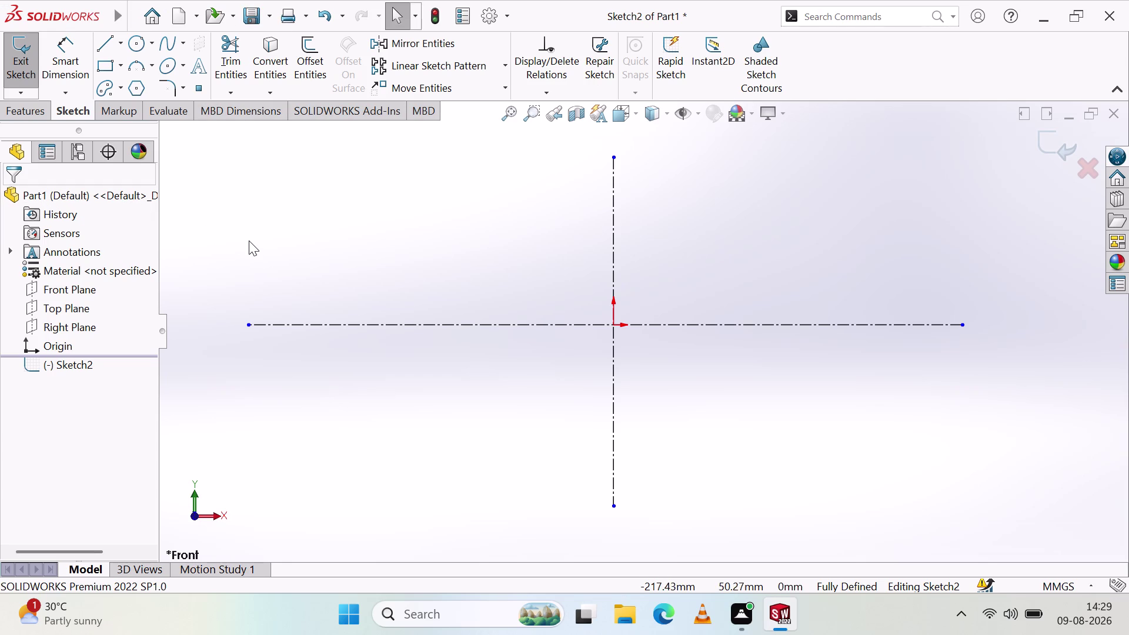
Attempt an arc on the centerline, then switch to Centerpoint Arc and cancel it.
click(137, 61)
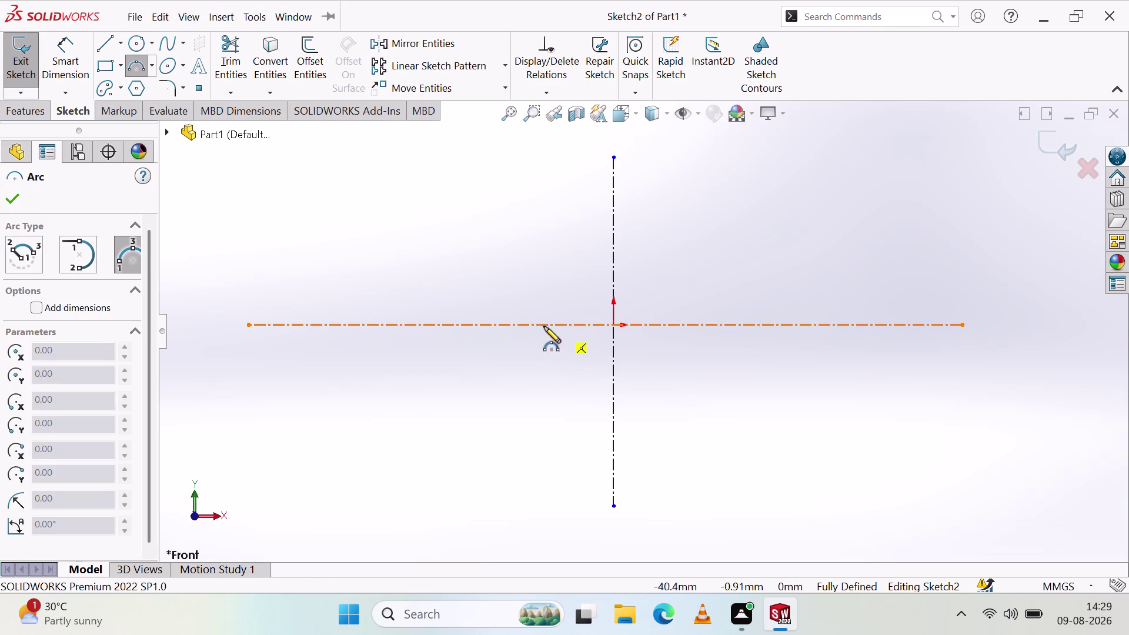
click(614, 325)
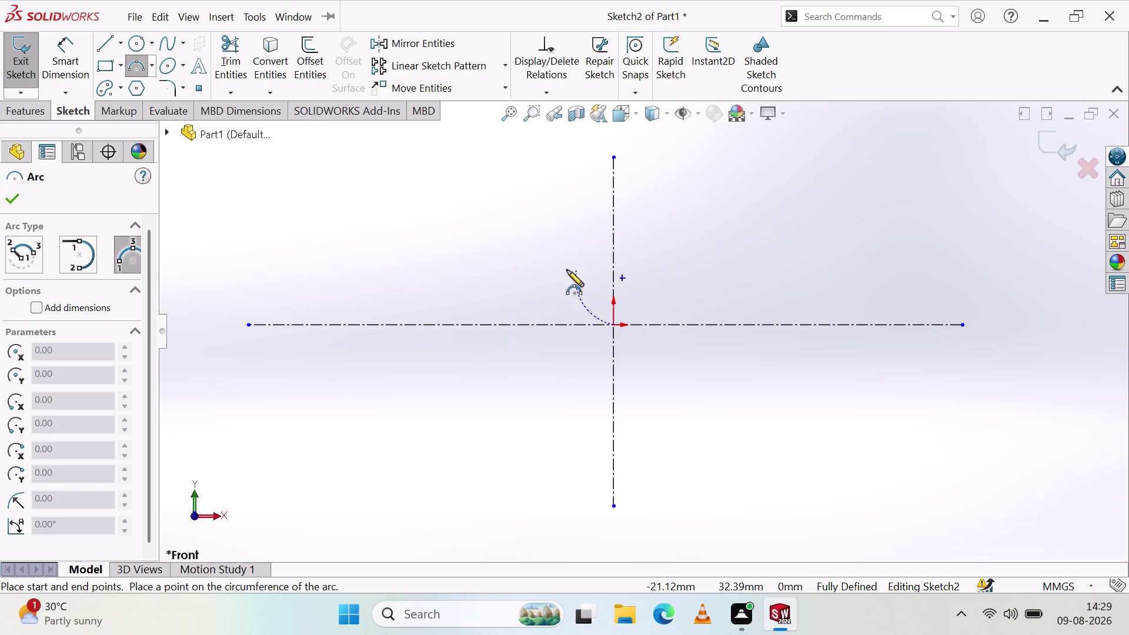
click(537, 326)
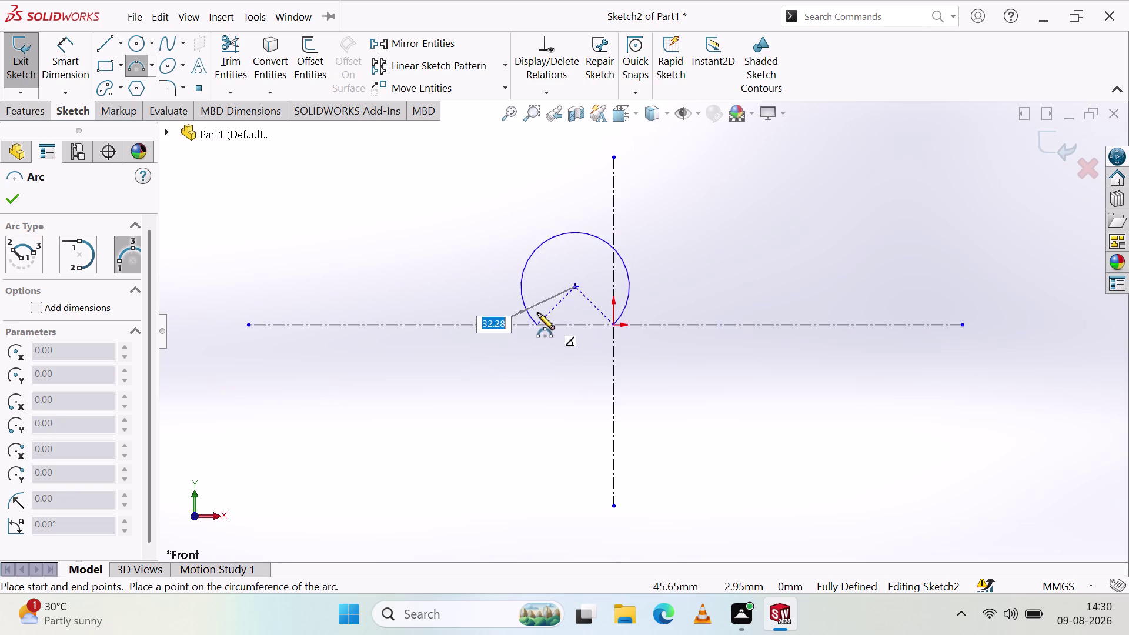
key(Escape)
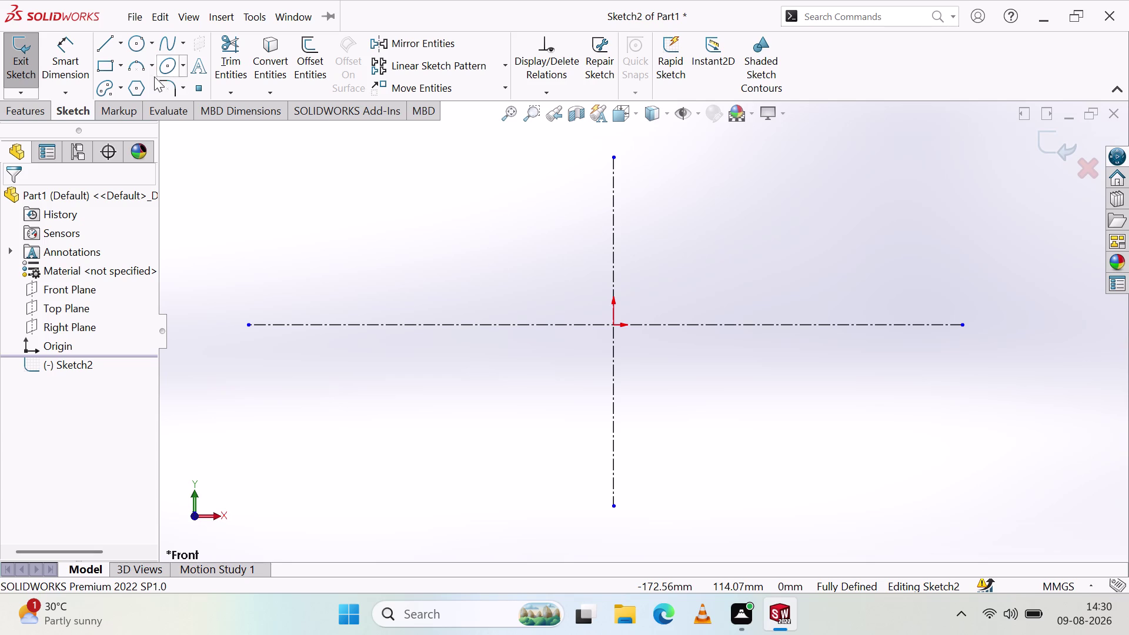
click(151, 69)
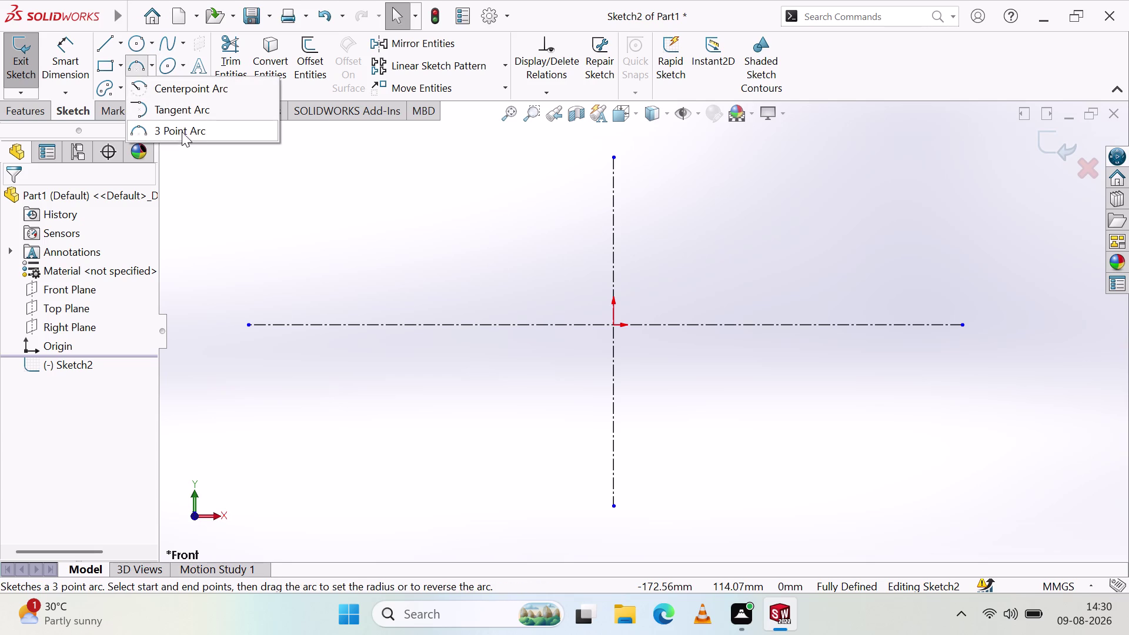
click(195, 87)
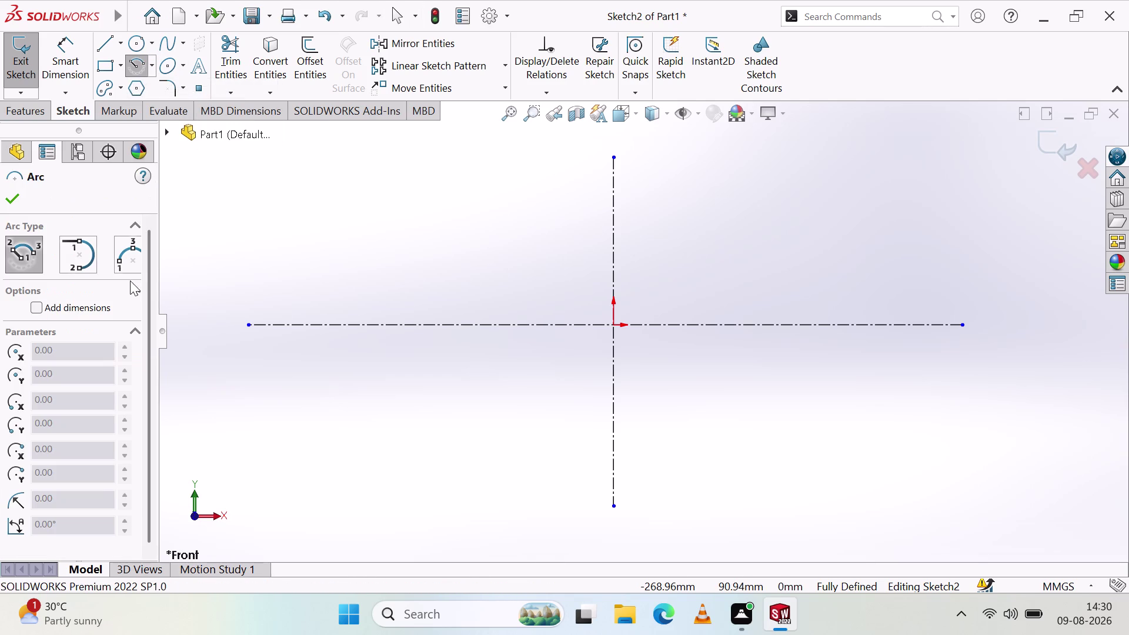
click(613, 326)
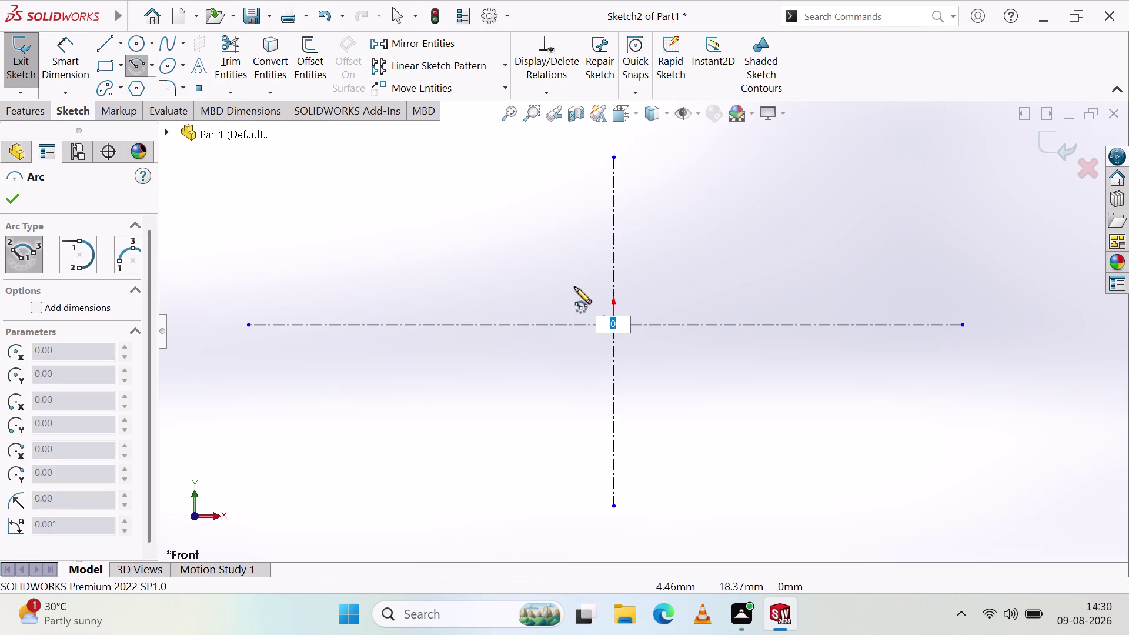
key(Escape)
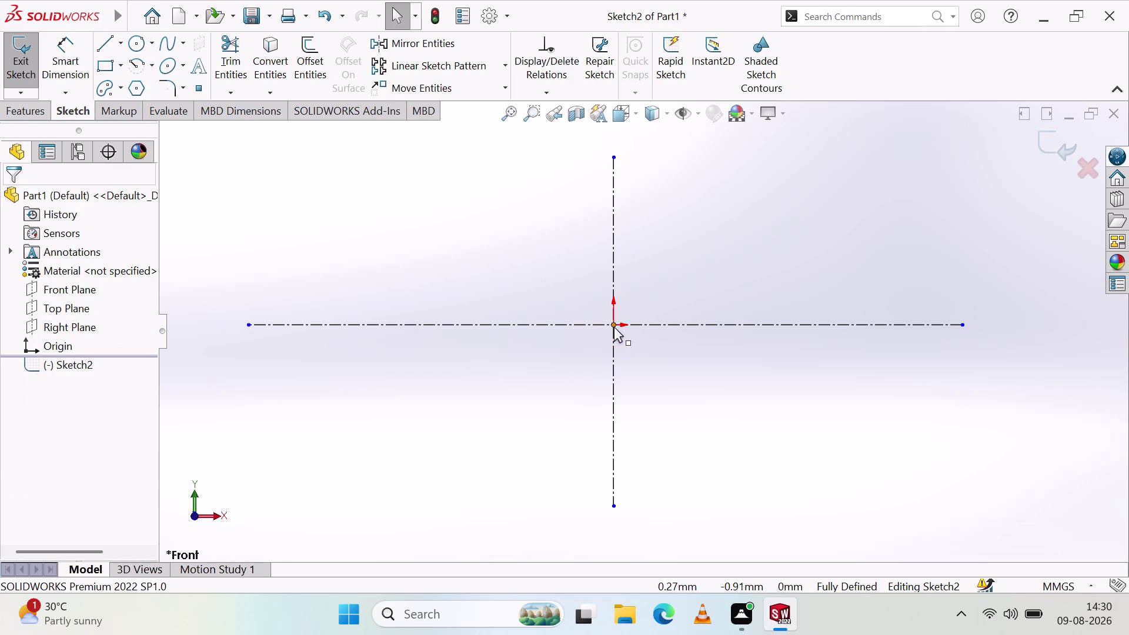
Draw a centerpoint arc from the origin, spanning left to right along the centerline.
click(136, 63)
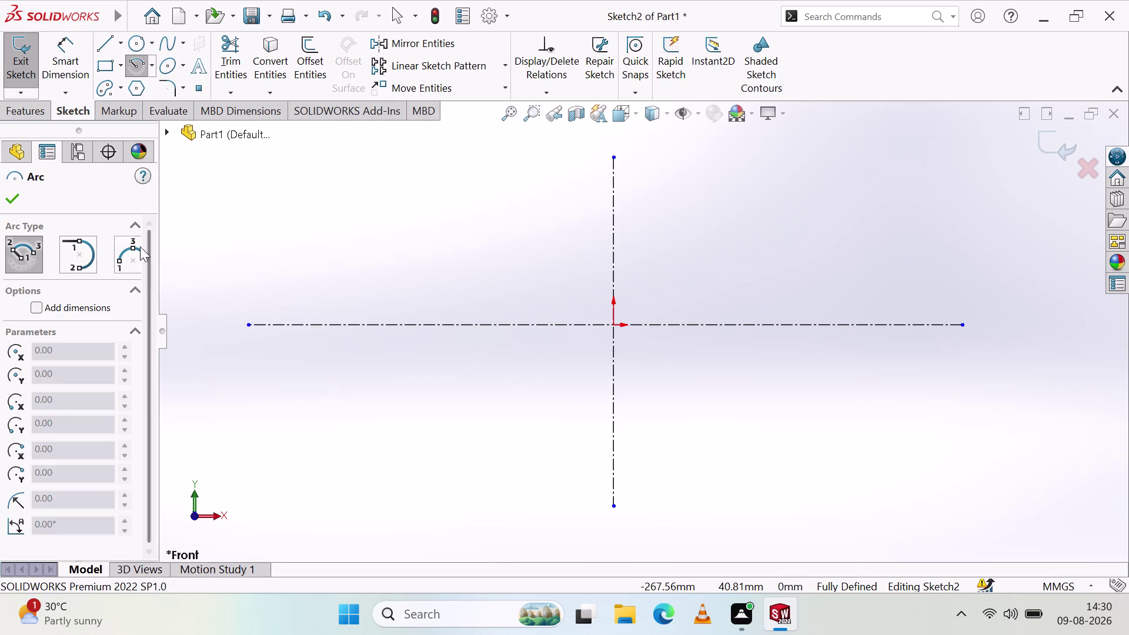
click(136, 222)
click(138, 222)
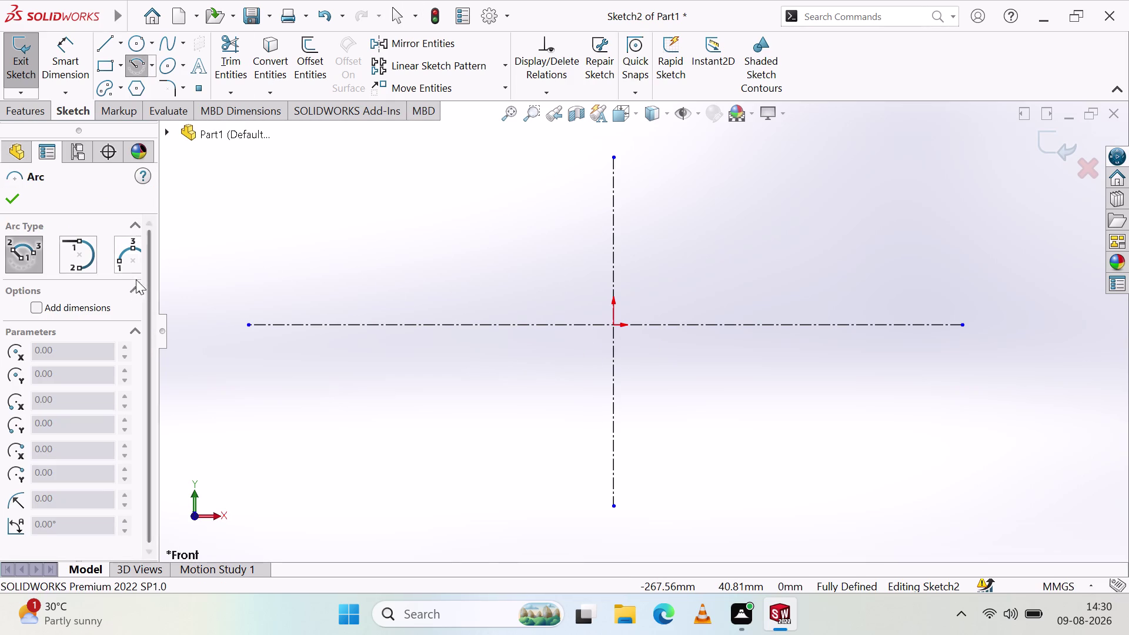
click(133, 289)
scroll(down, 3)
scroll(up, 3)
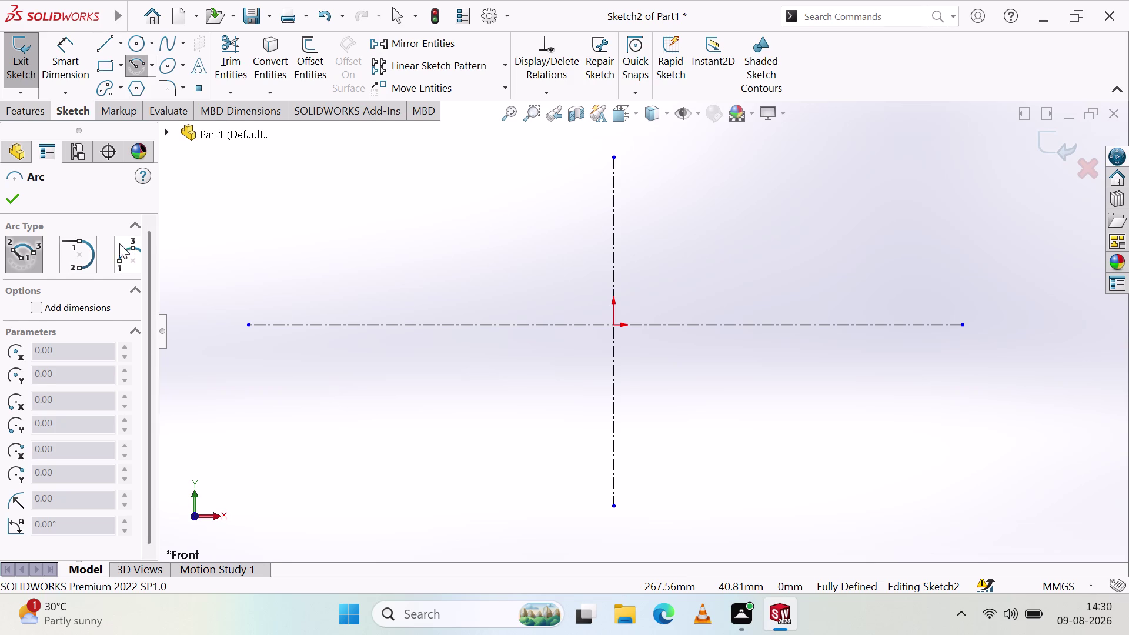
click(614, 326)
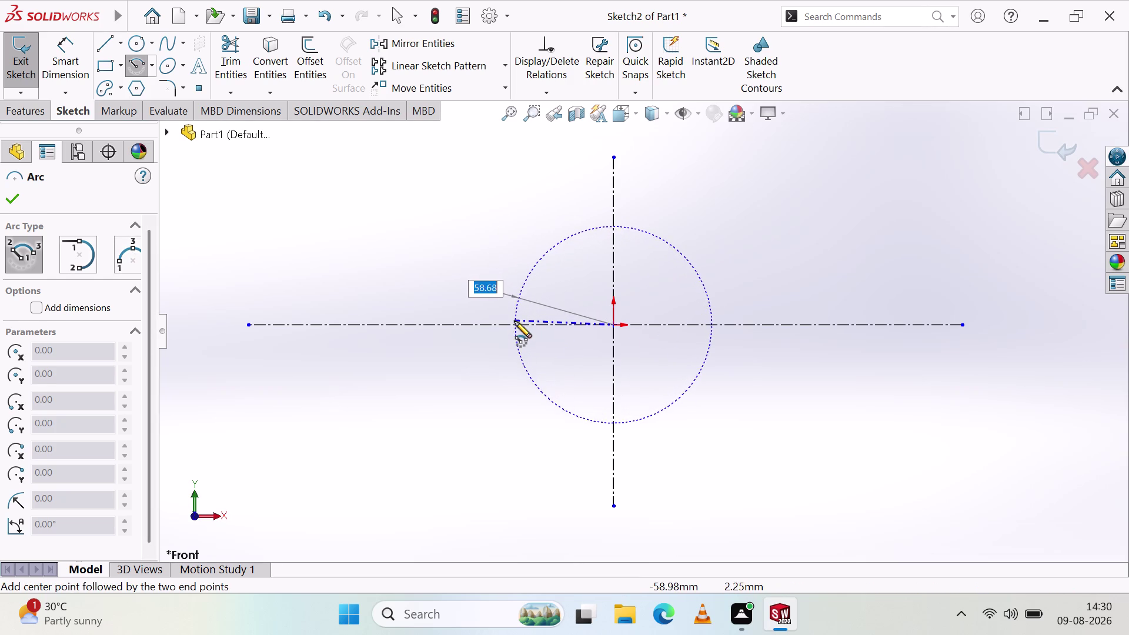
click(512, 324)
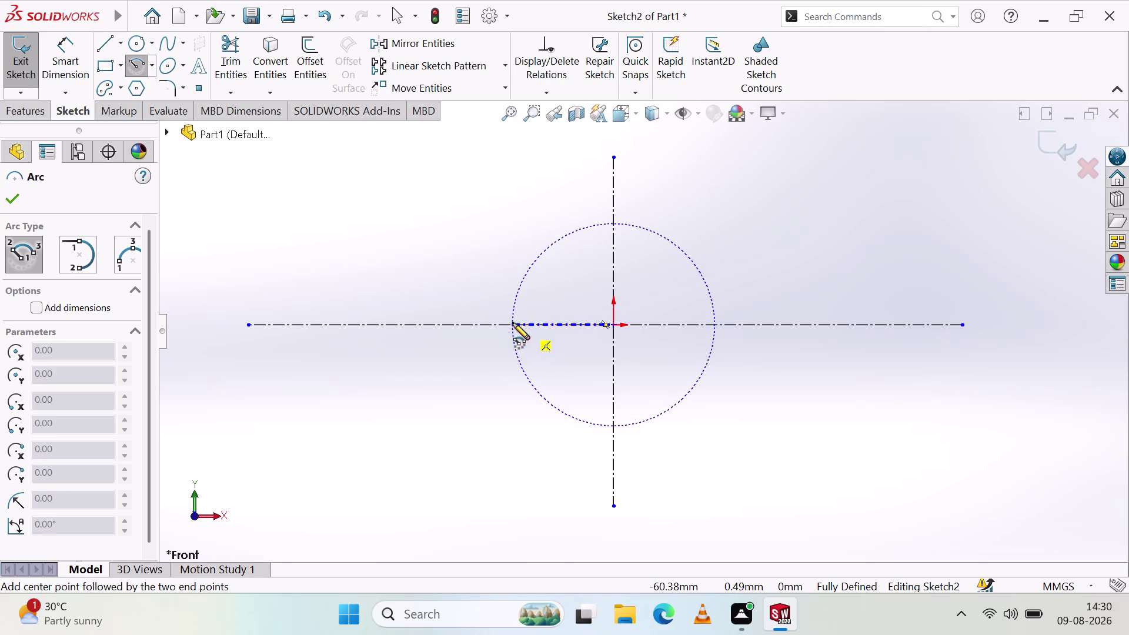
click(714, 325)
key(Escape)
key(Escape)
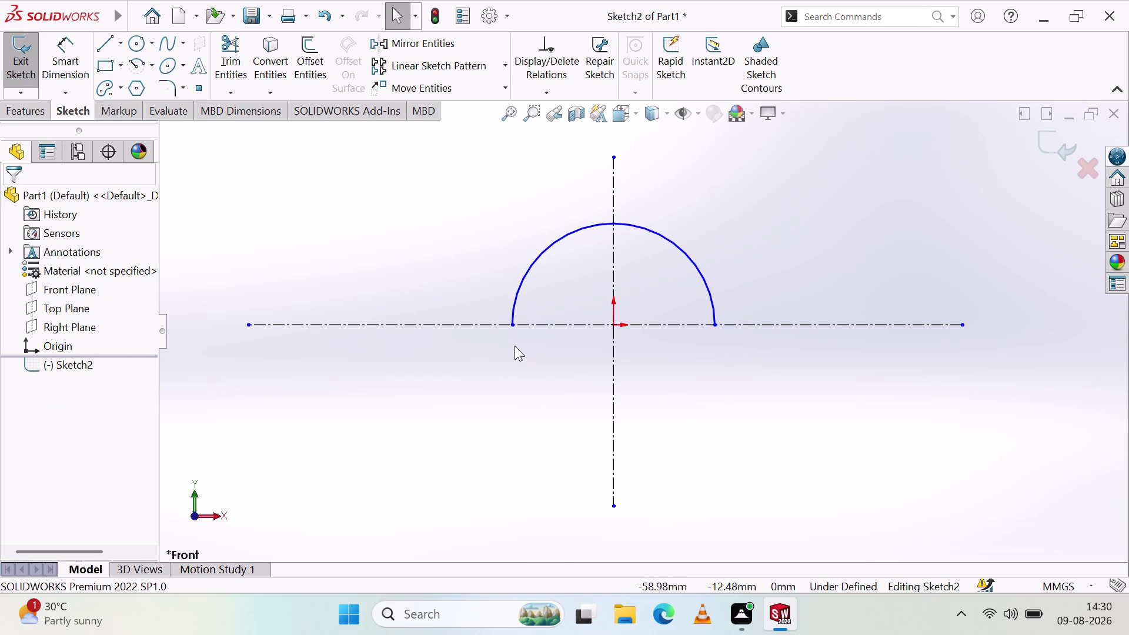
click(71, 37)
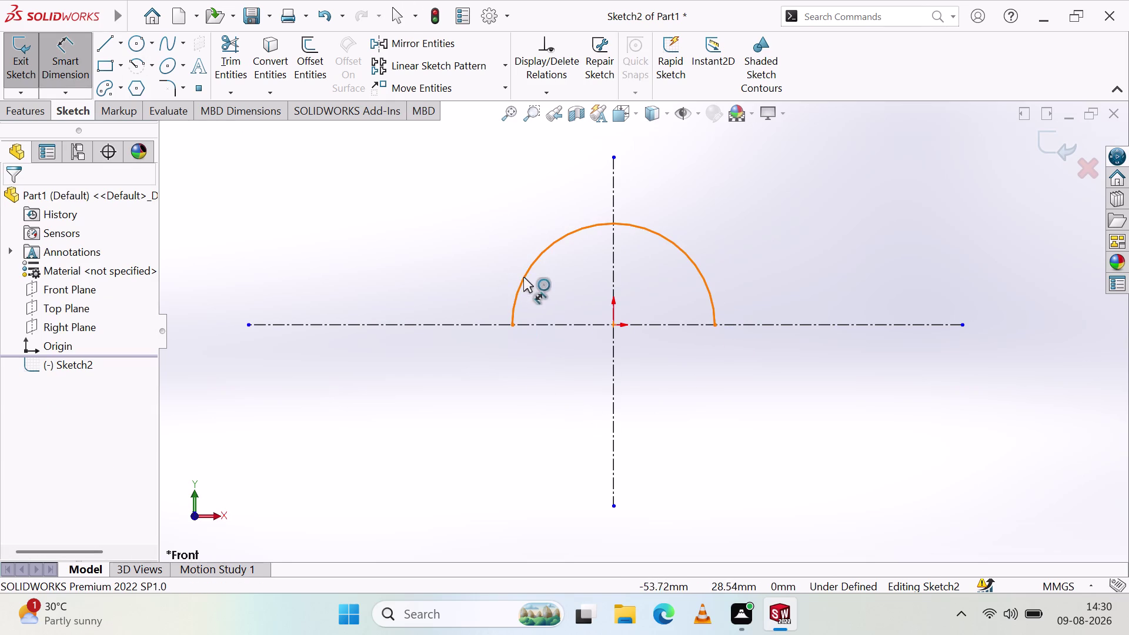
Dimension the arc radius as 40 mm and move the R40.00 label to a clearer spot.
click(523, 277)
click(459, 234)
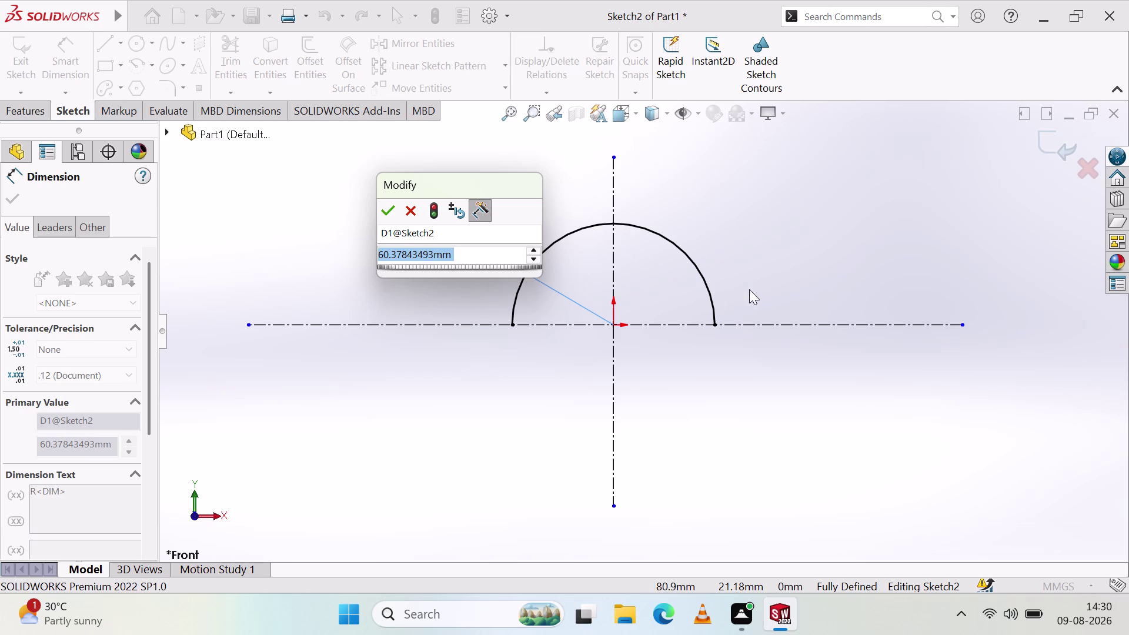
text(49)
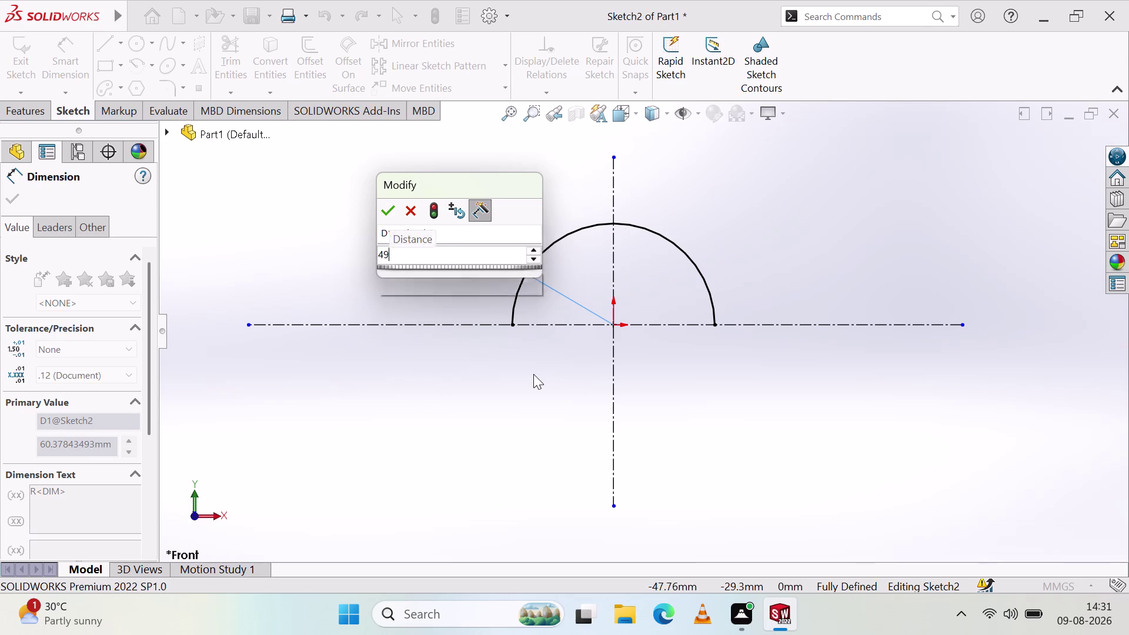
key(BackSpace)
key(0)
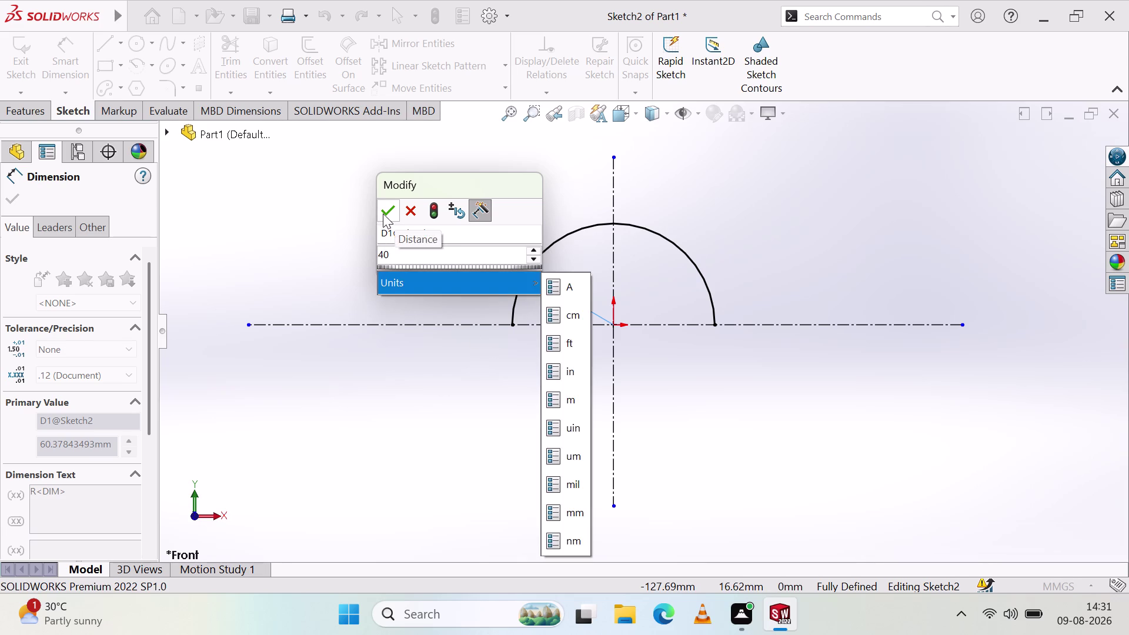
click(383, 214)
drag(430, 360, 435, 368)
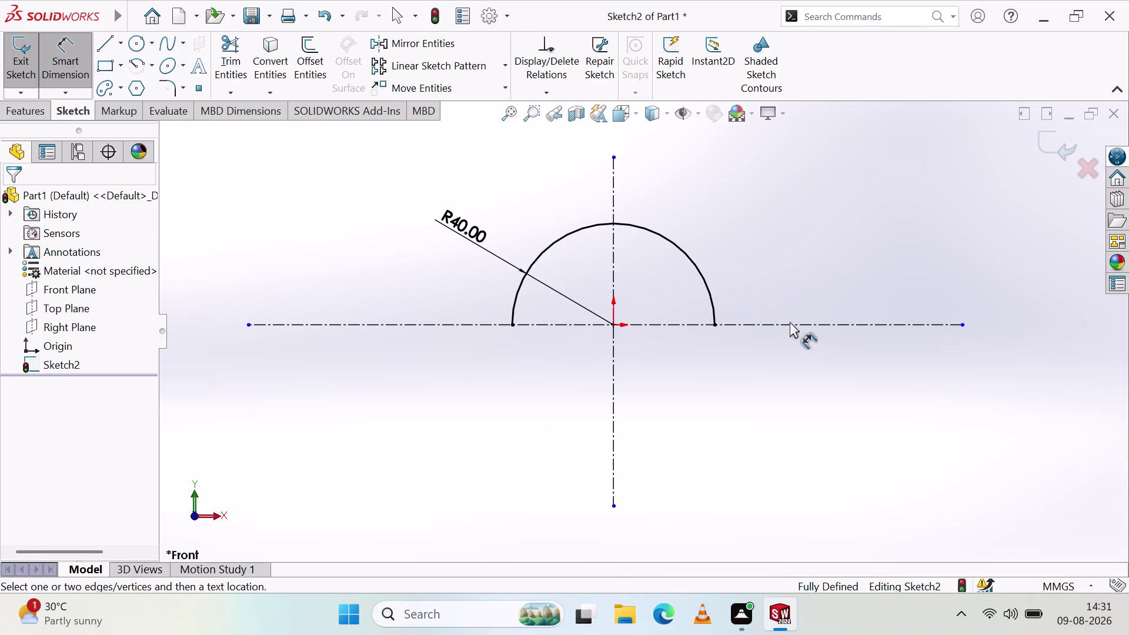
drag(460, 230, 502, 193)
key(Escape)
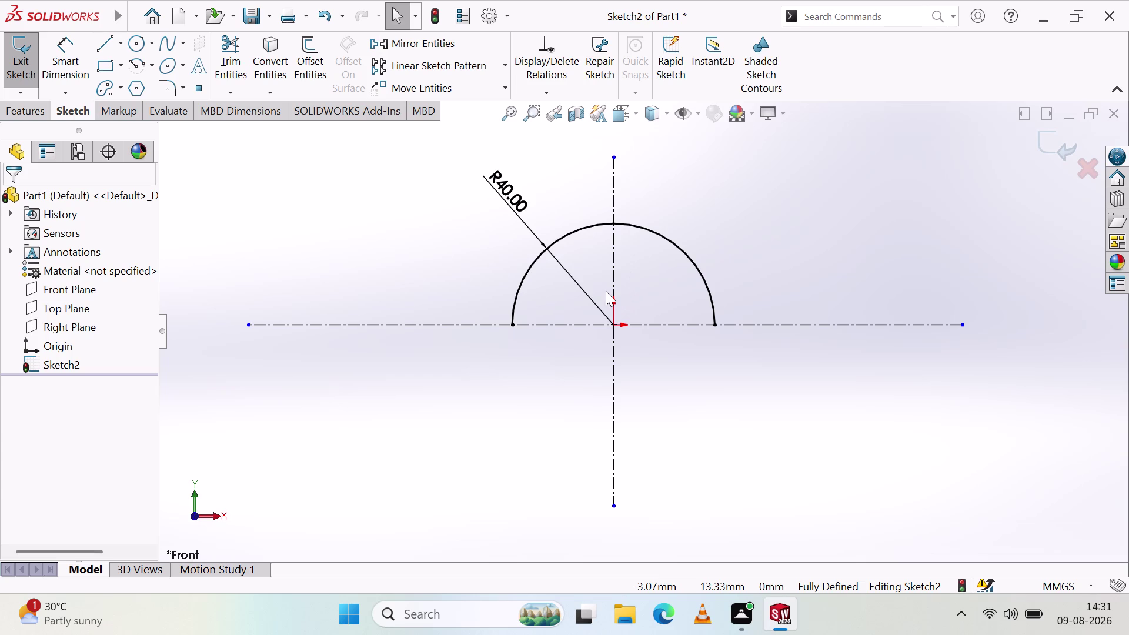
Exit Sketch2.
click(27, 69)
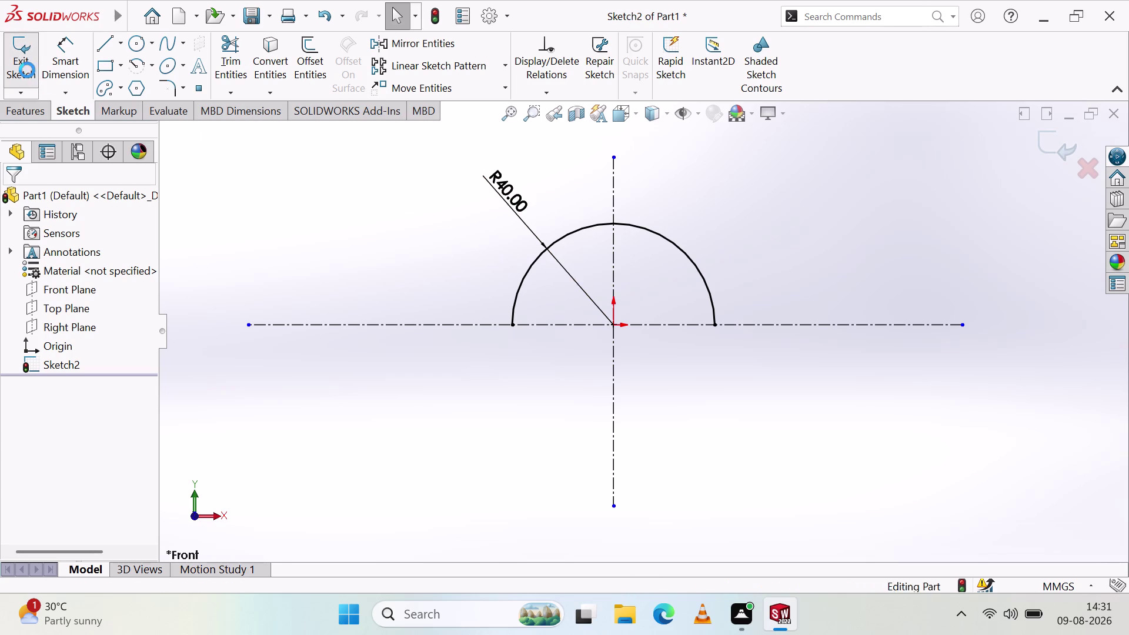
Create a thin extrusion of the semicircle and reverse its direction.
click(31, 108)
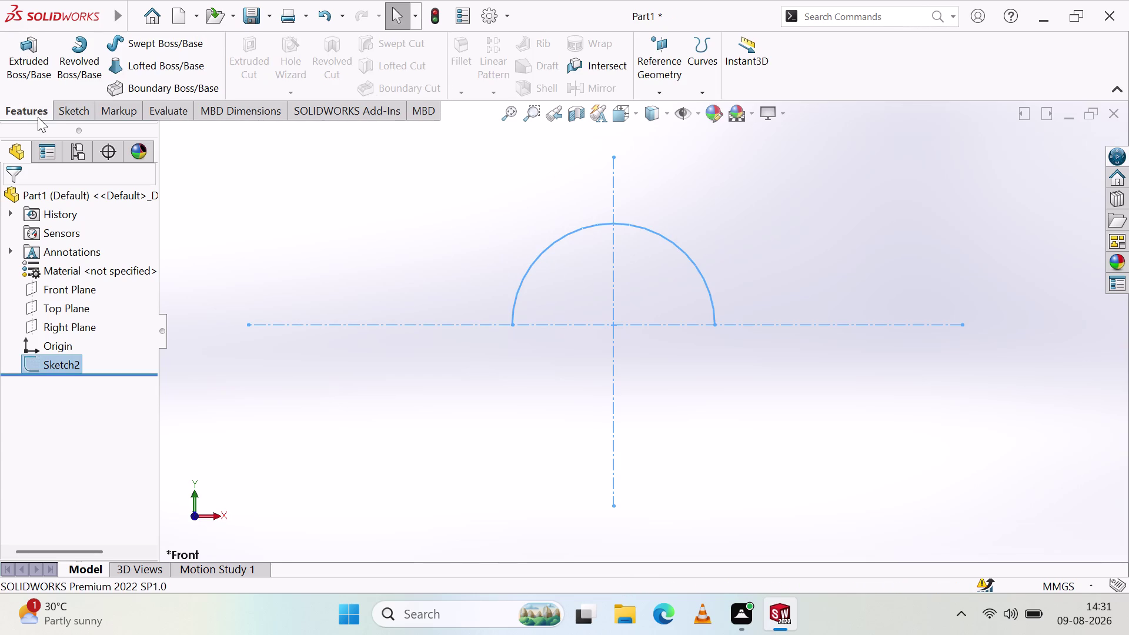
drag(12, 68, 19, 73)
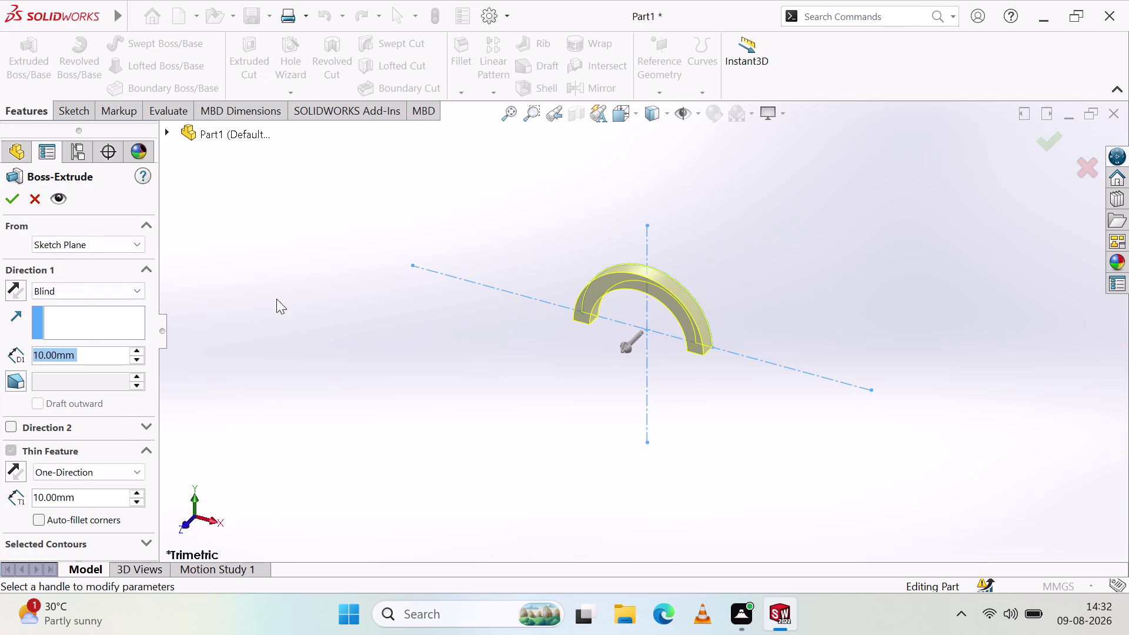
middle_drag(788, 275, 731, 320)
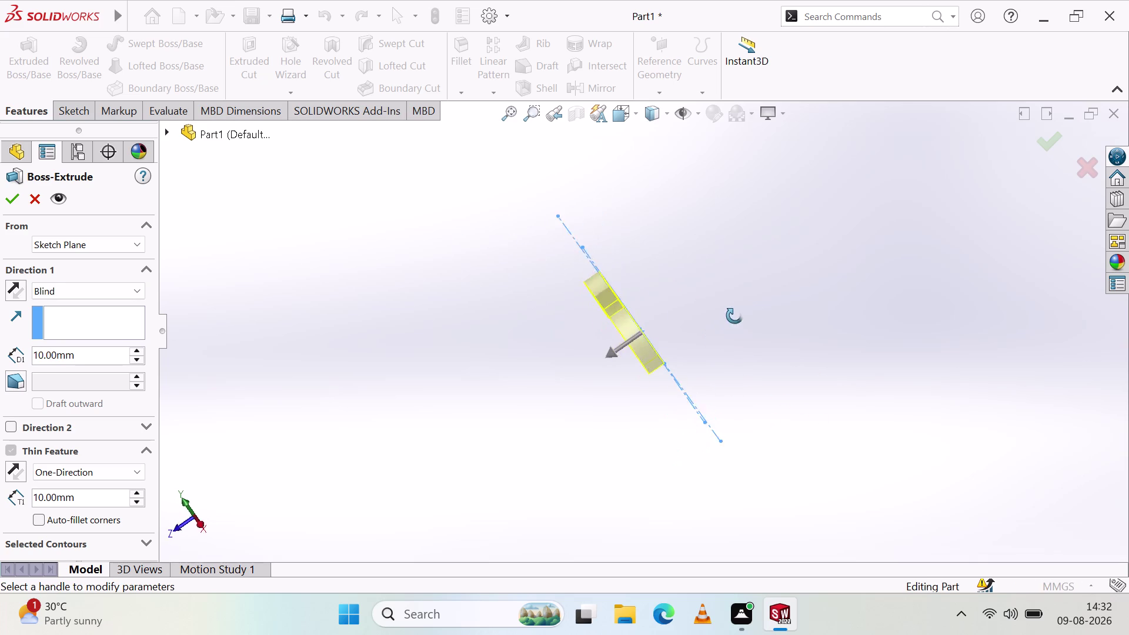
middle_drag(730, 320, 800, 262)
middle_click(800, 262)
click(18, 289)
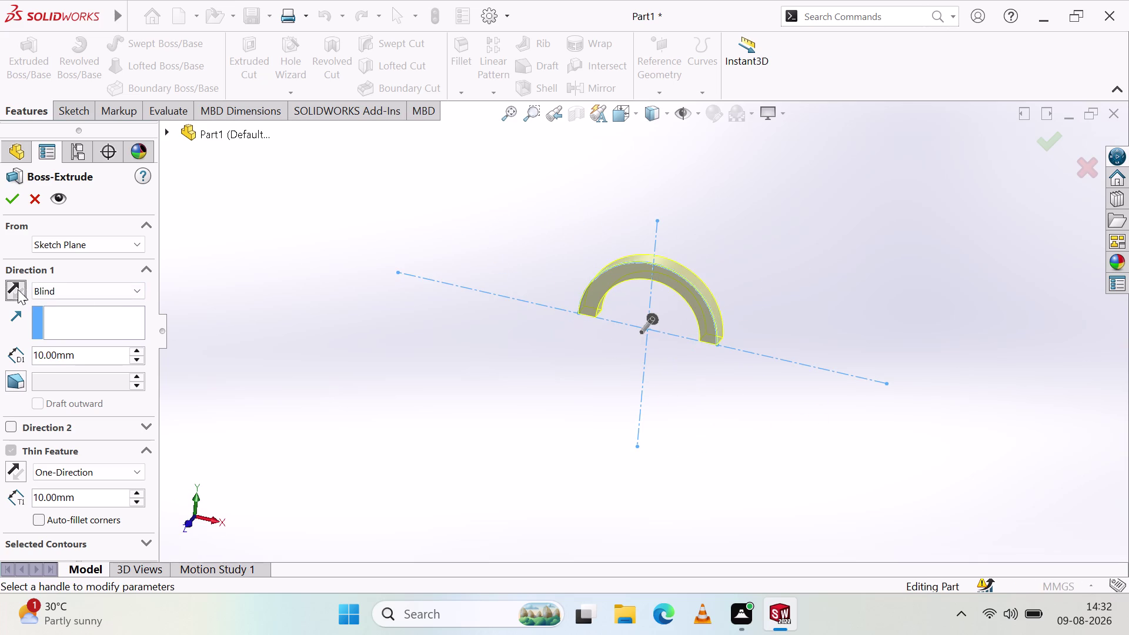
middle_drag(733, 236, 632, 319)
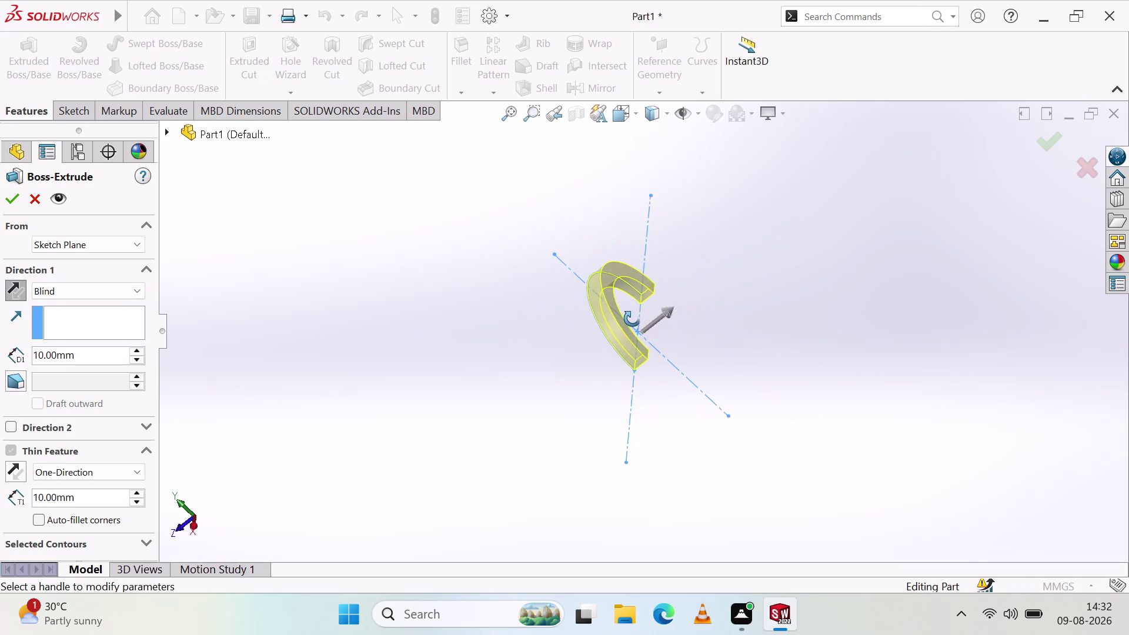
middle_drag(631, 318, 762, 228)
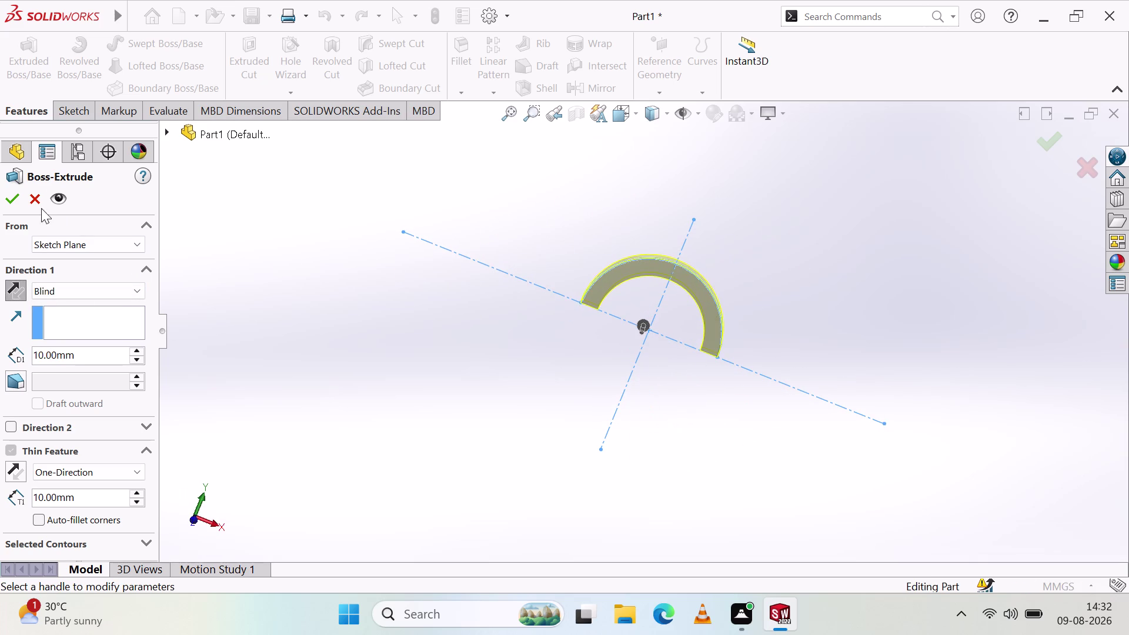
click(12, 197)
click(315, 327)
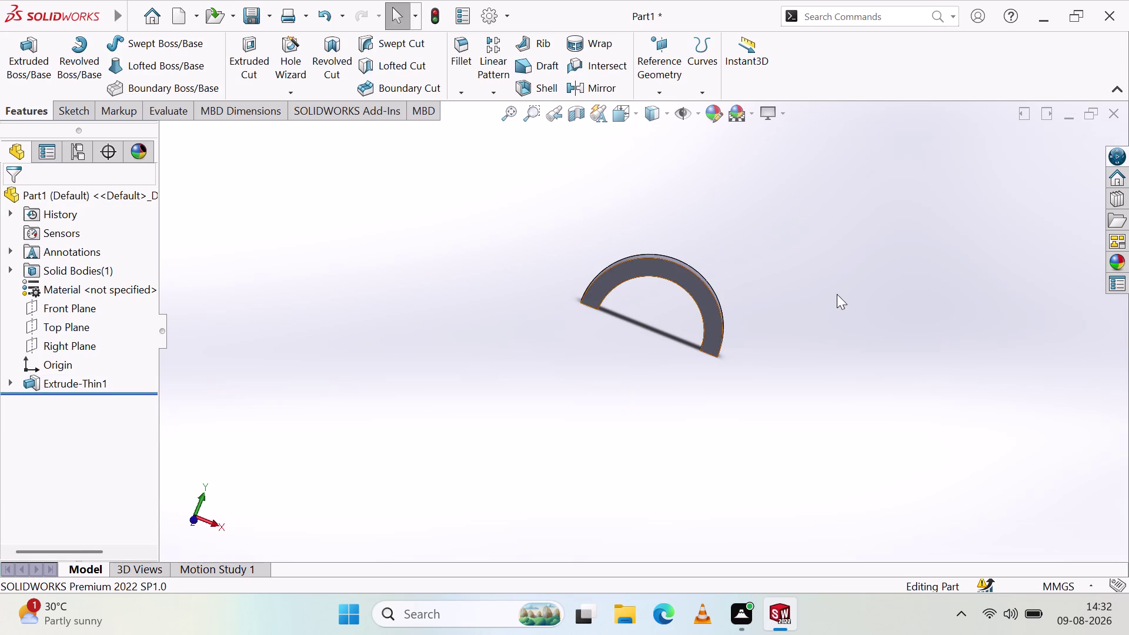
Orbit to inspect the extruded arch, select the body, and undo the extrusion.
middle_drag(843, 291, 736, 231)
middle_drag(739, 229, 815, 162)
scroll(up, 3)
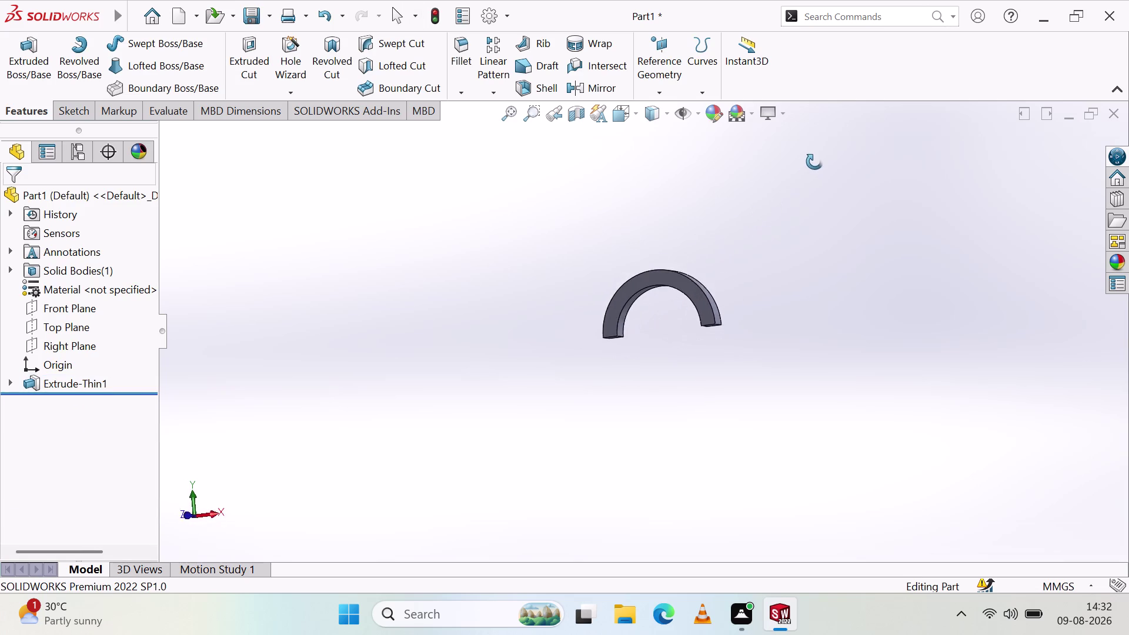
middle_drag(814, 162, 885, 237)
middle_click(886, 237)
scroll(up, 3)
scroll(down, 3)
scroll(down, 3)
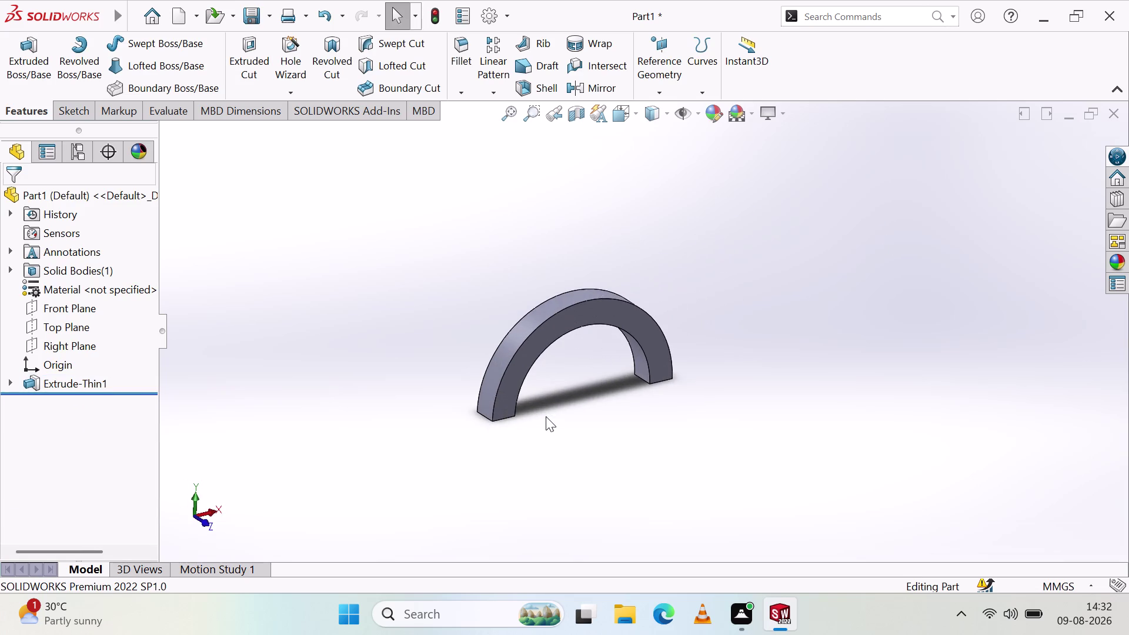
middle_drag(512, 335, 515, 327)
middle_drag(516, 322, 518, 316)
middle_drag(520, 312, 483, 270)
middle_drag(533, 328, 527, 321)
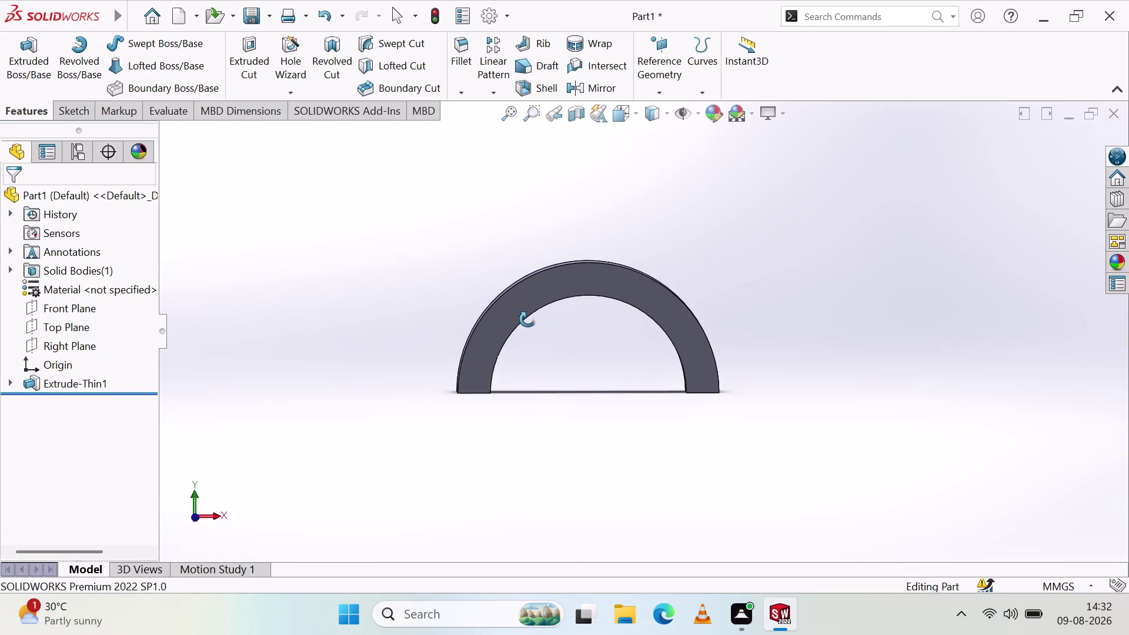
middle_drag(527, 321, 529, 303)
middle_click(529, 303)
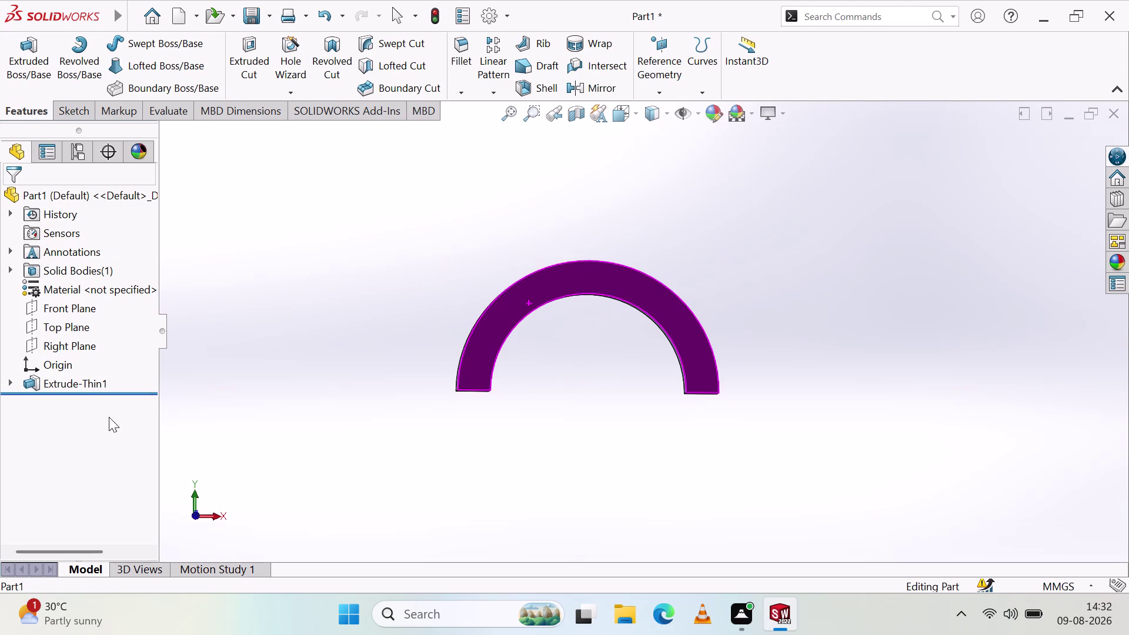
key(ctrl+z)
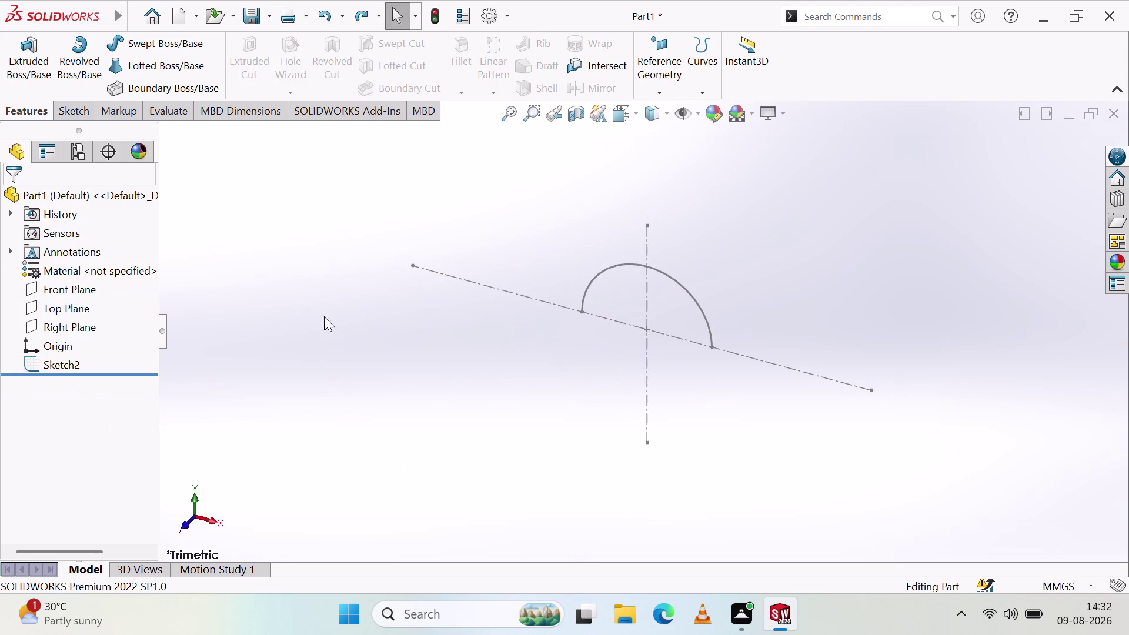
Undo back into editing Sketch2 and zoom the view around the semicircle.
key(ctrl+z)
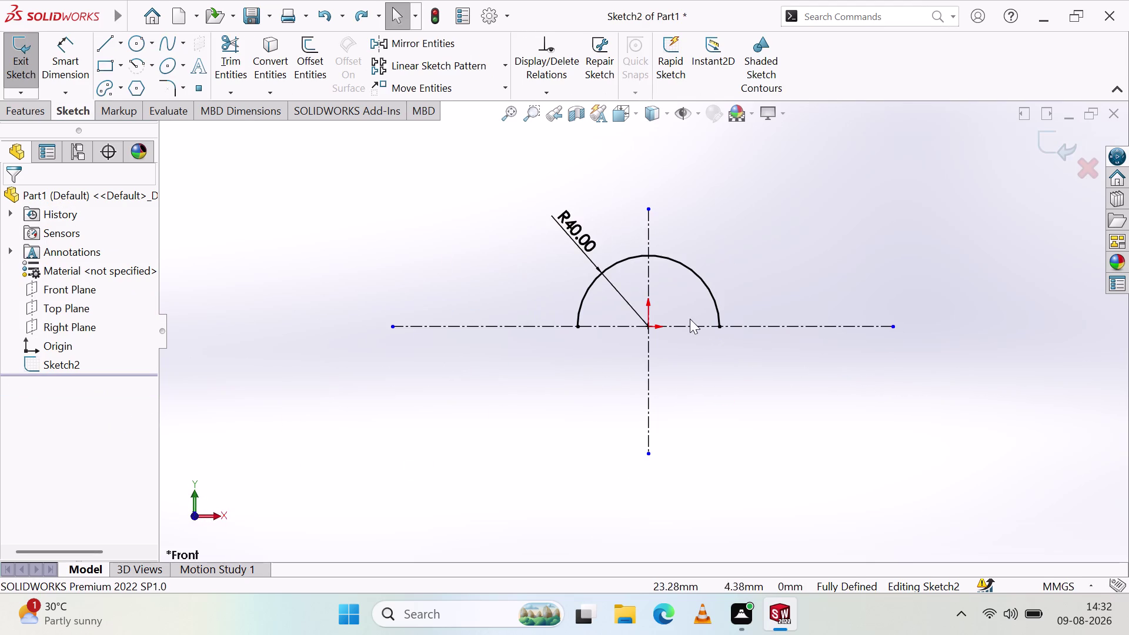
scroll(down, 3)
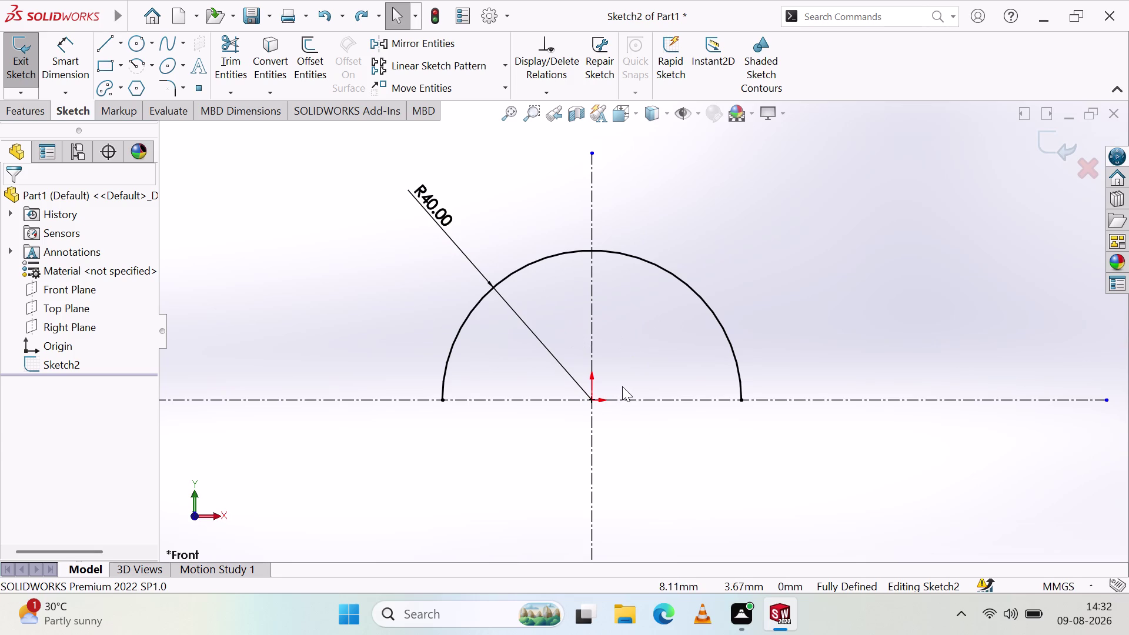
scroll(up, 3)
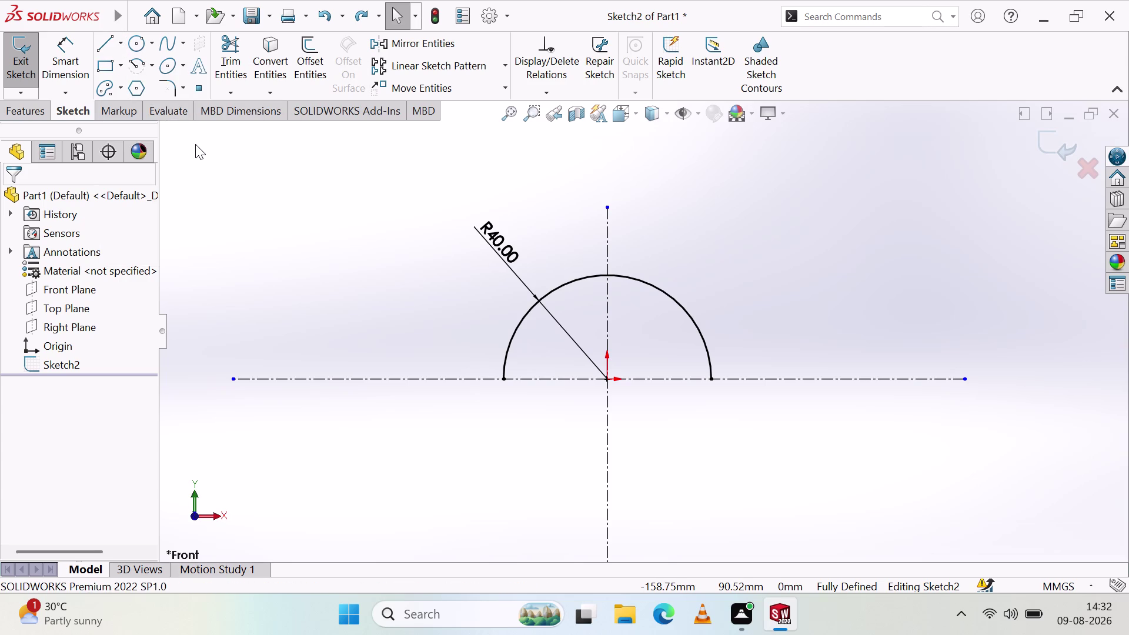
click(106, 45)
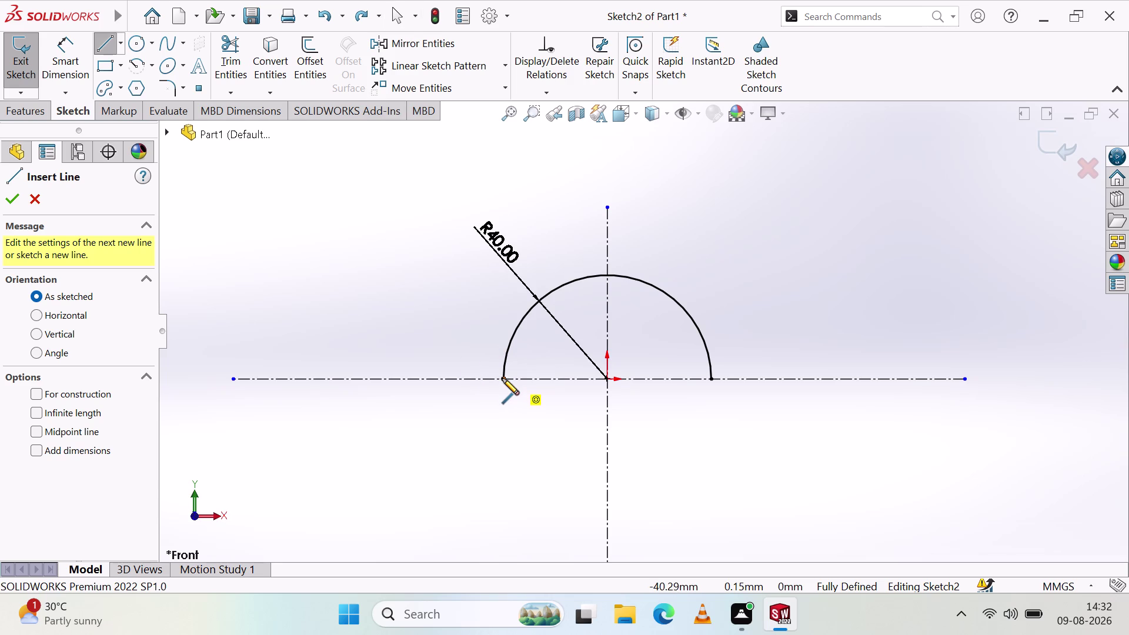
Draw base lines outward from the left and right arc endpoints along the centerline.
click(502, 378)
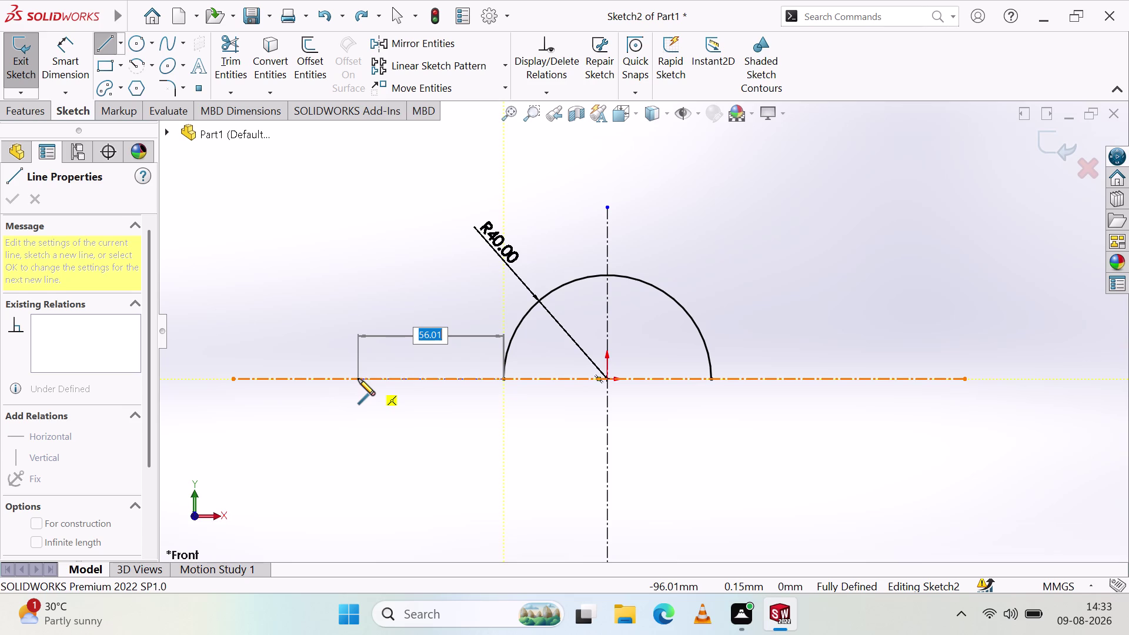
click(369, 376)
key(Escape)
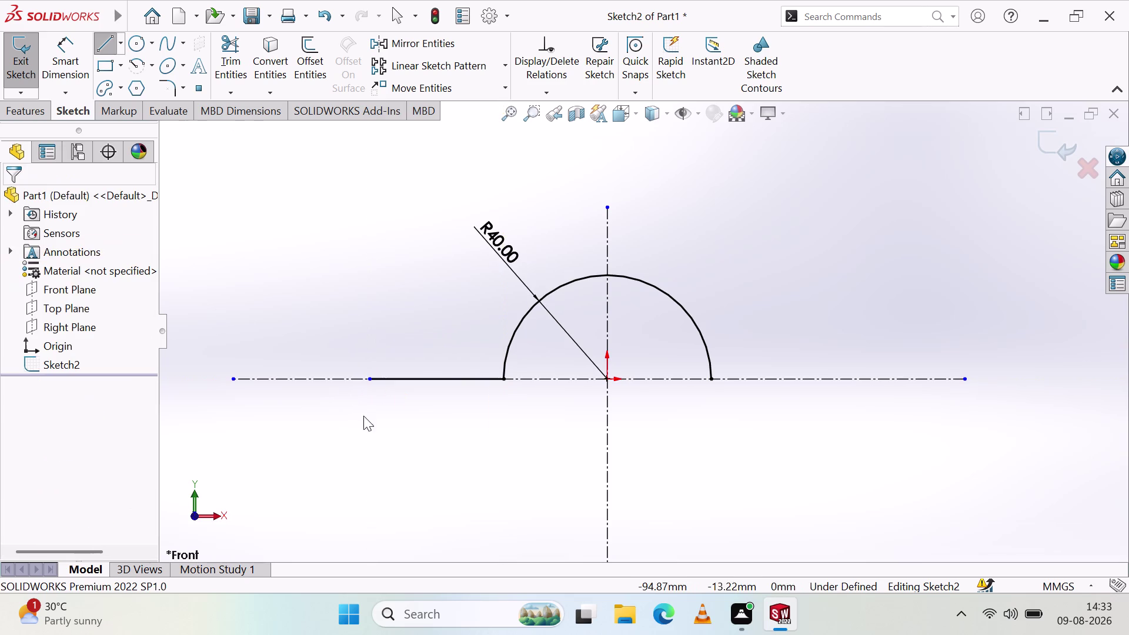
click(101, 46)
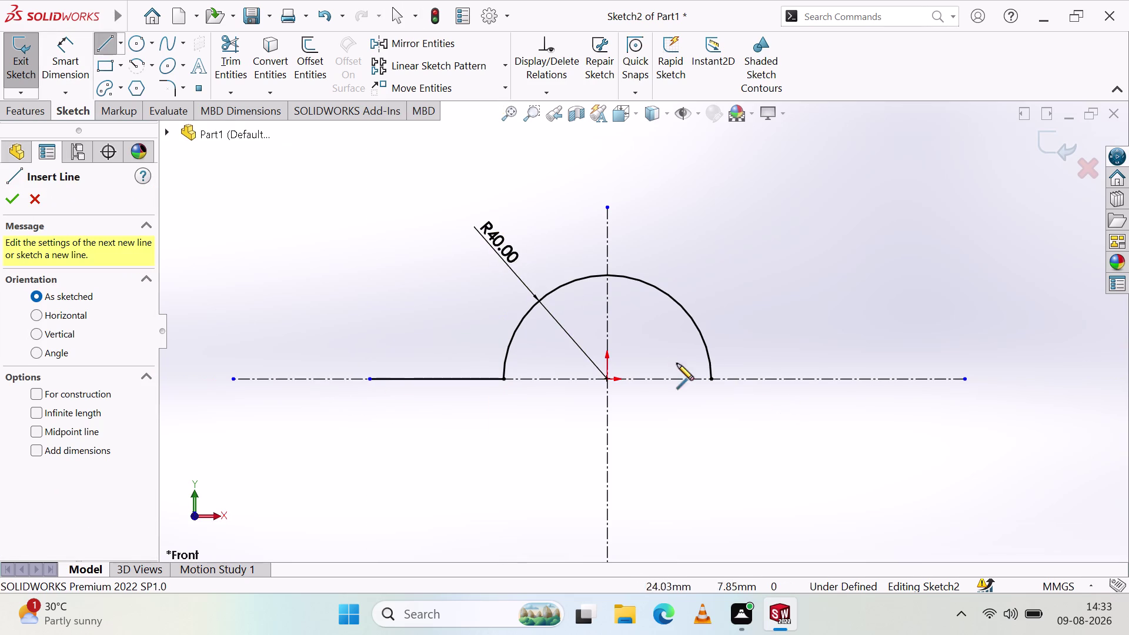
click(712, 381)
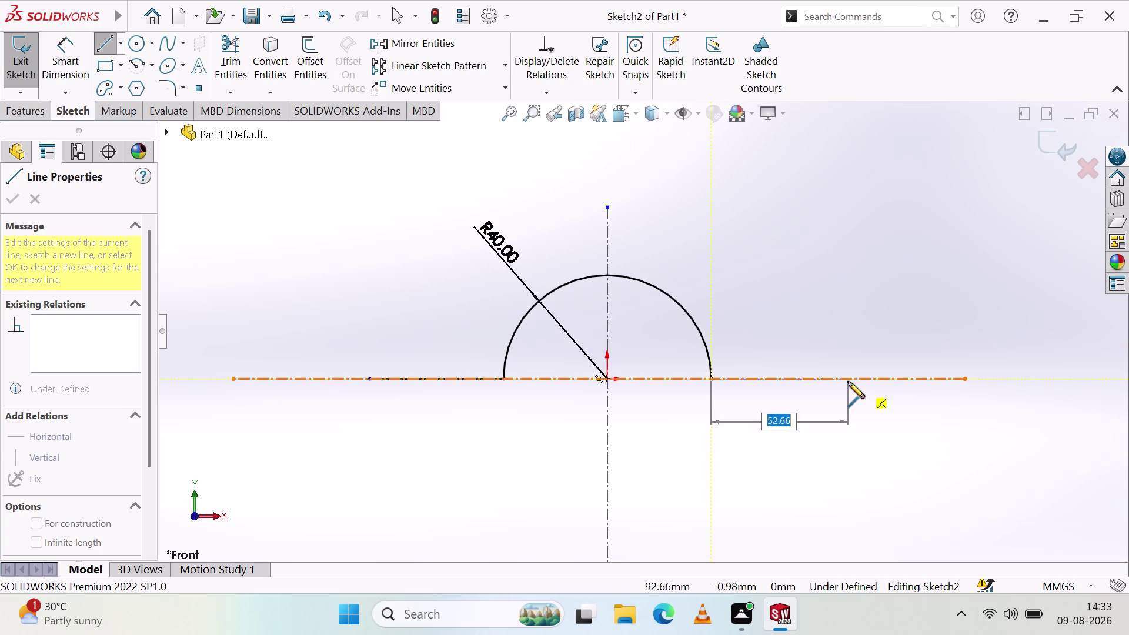
click(848, 380)
key(Escape)
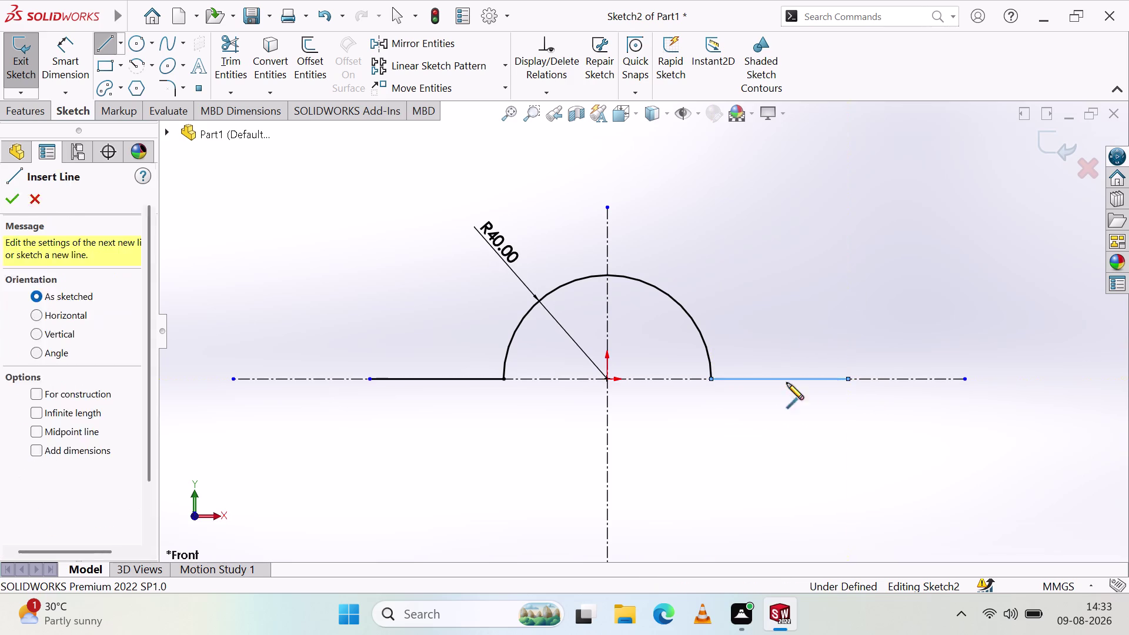
key(Escape)
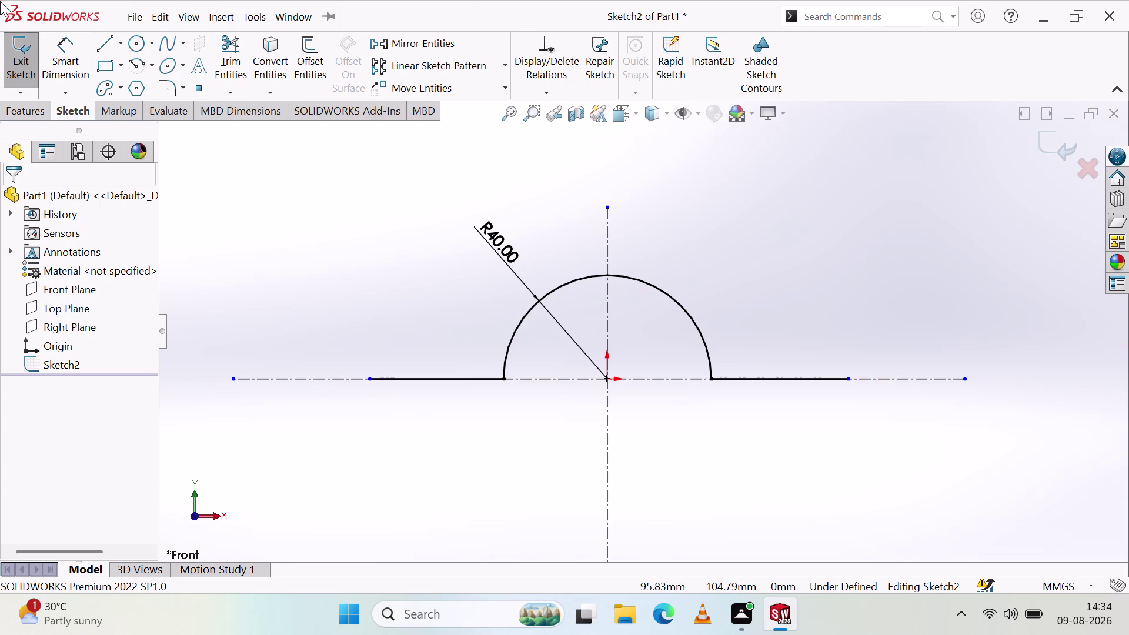
click(74, 46)
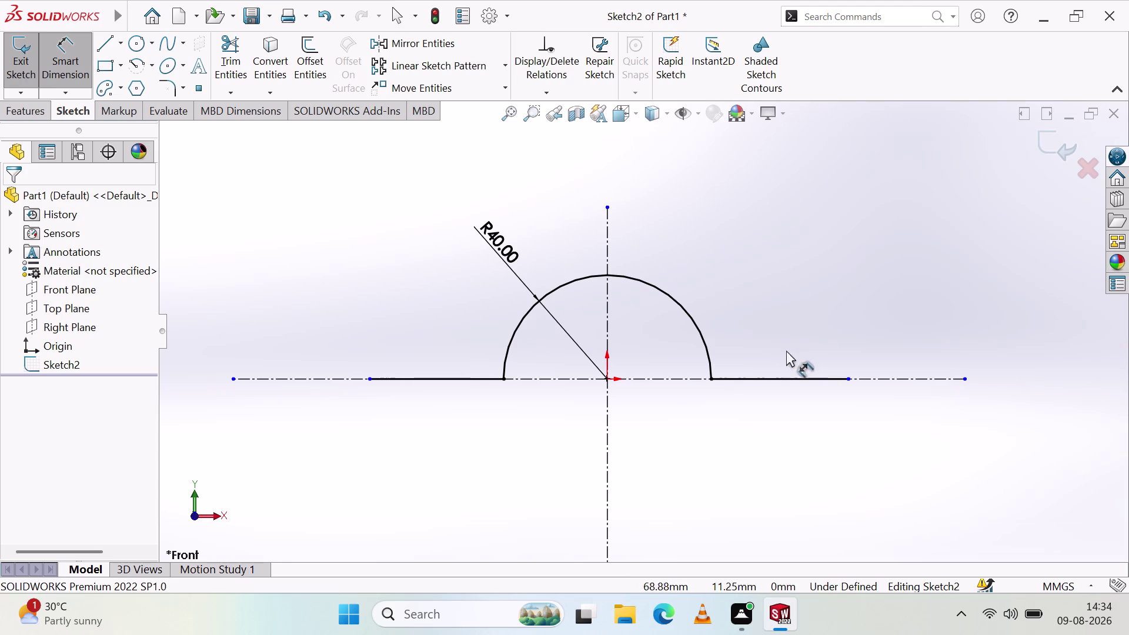
Dimension the right and left base lines to 40 mm each.
click(791, 378)
click(770, 447)
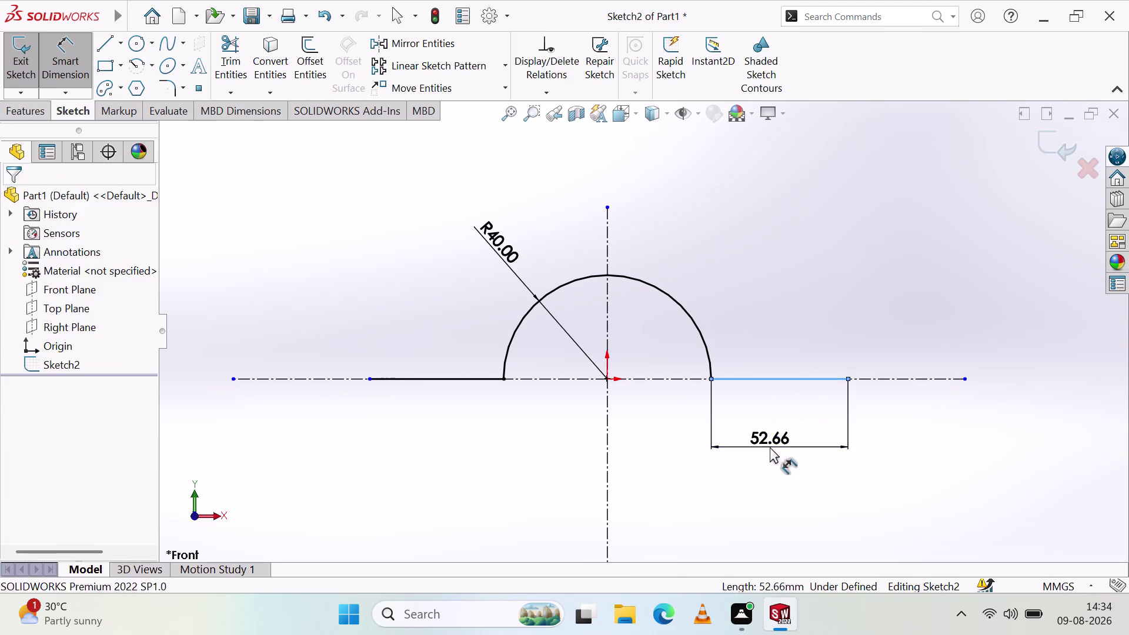
text(40)
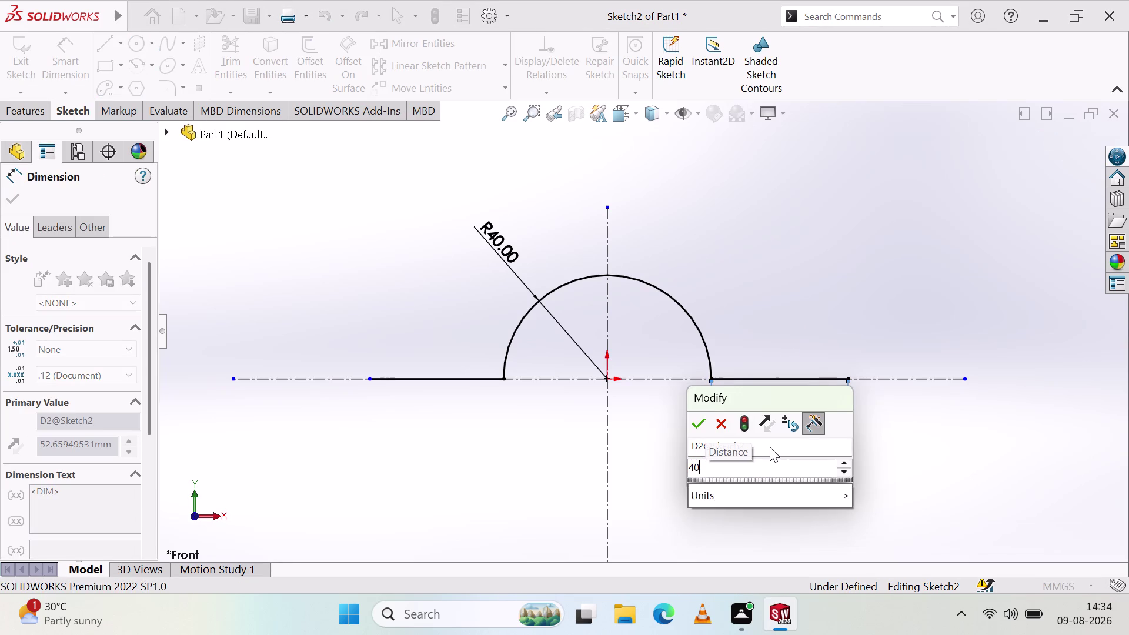
click(700, 425)
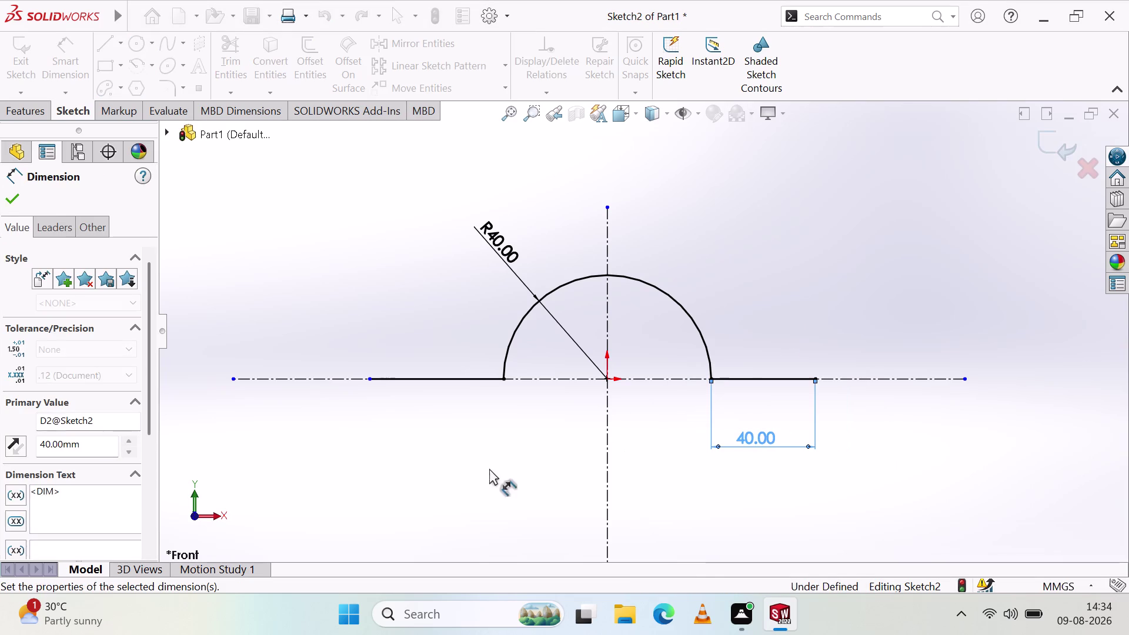
click(487, 469)
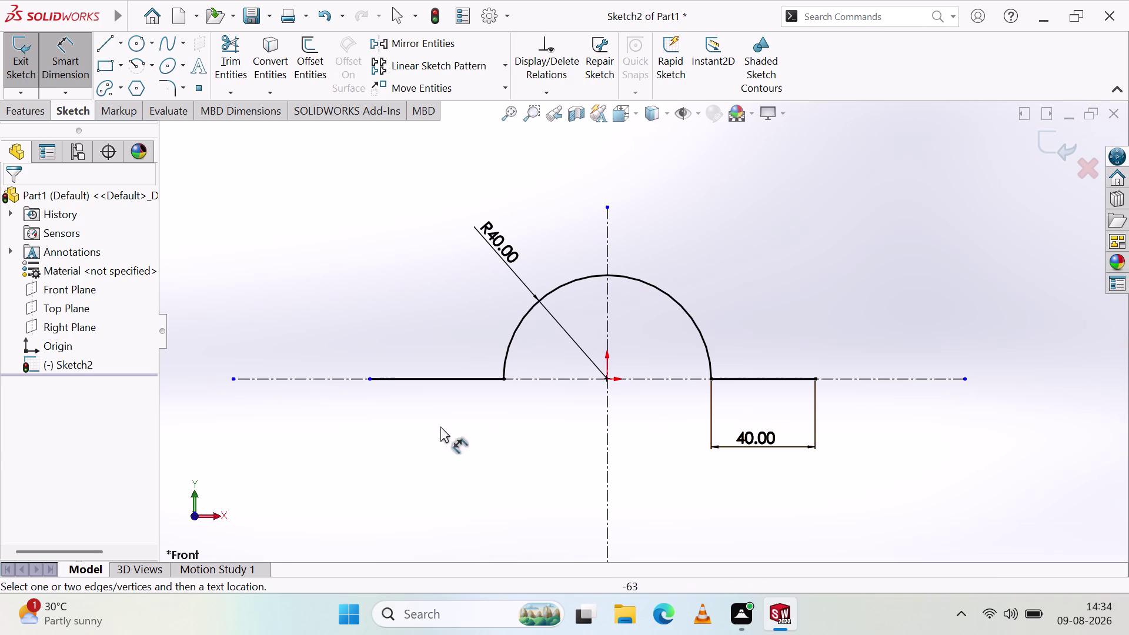
click(454, 381)
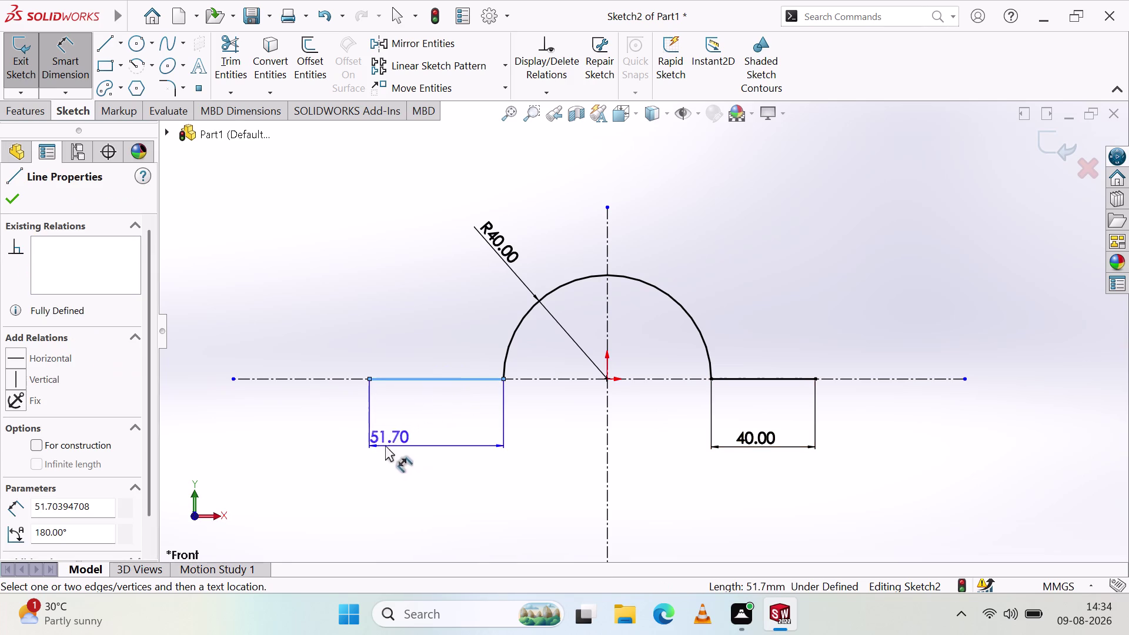
click(335, 448)
text(40)
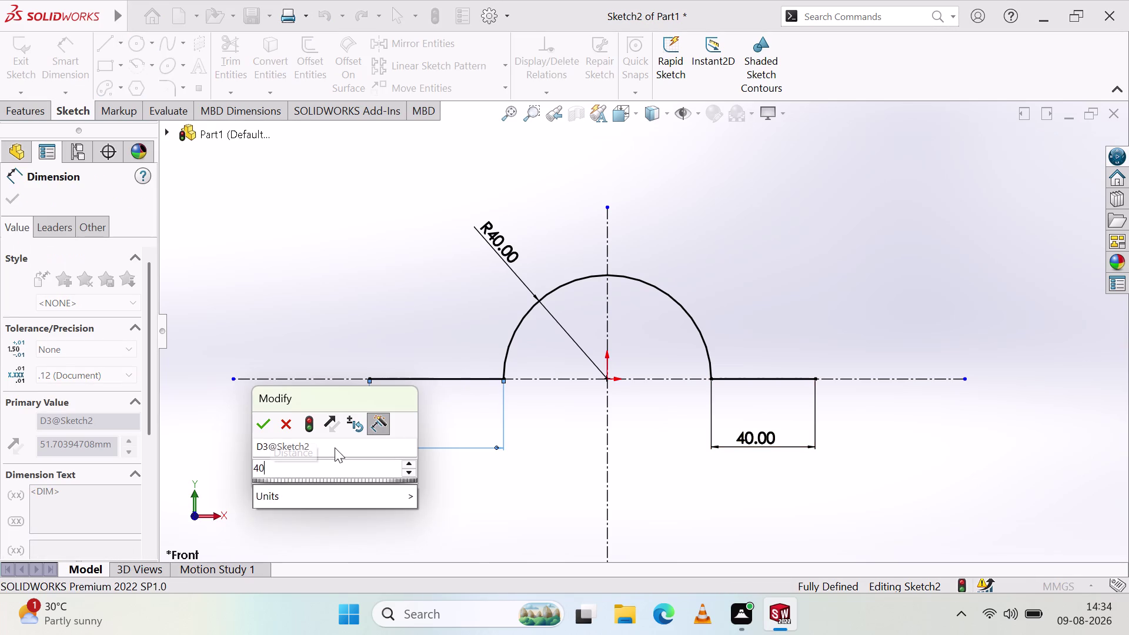
click(269, 428)
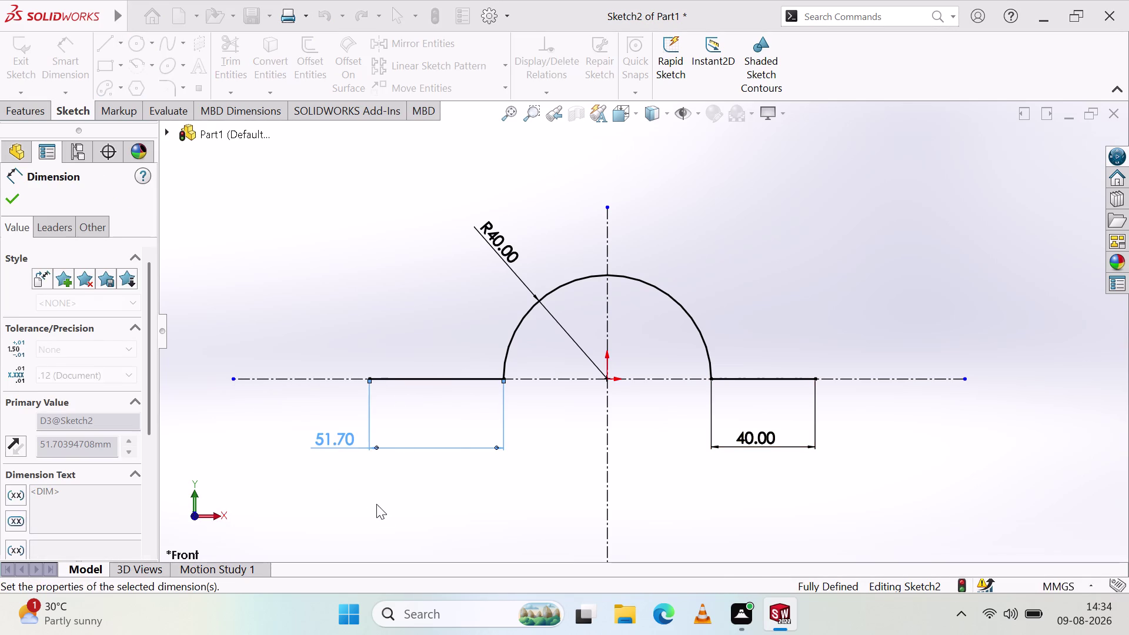
Delete the left and right 40 mm length dimensions.
click(381, 504)
click(371, 445)
key(Delete)
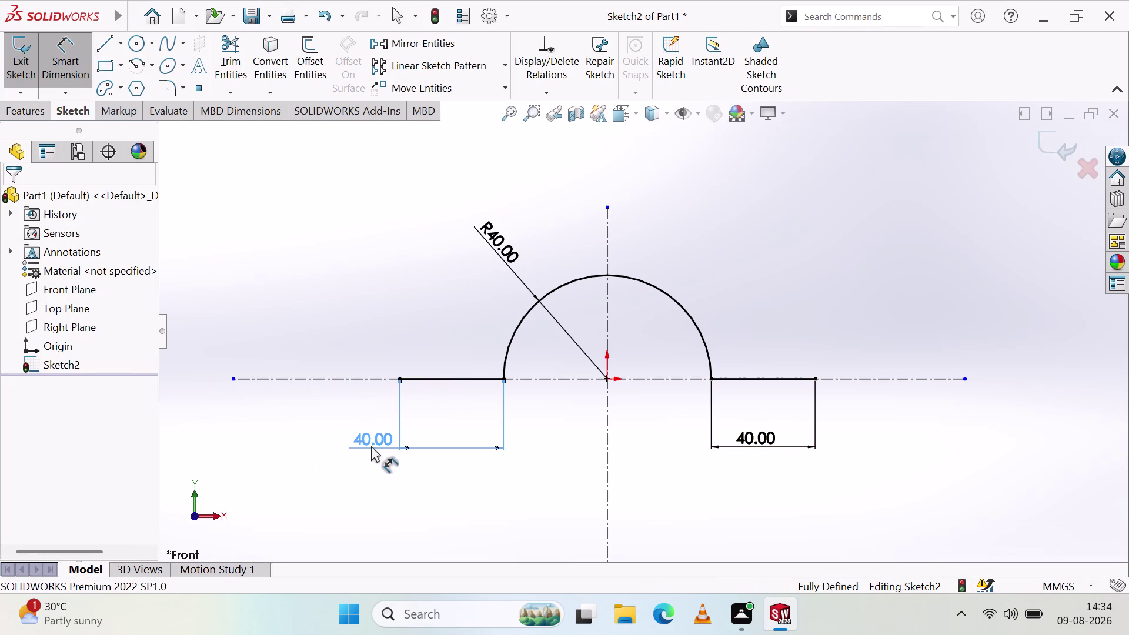
click(356, 435)
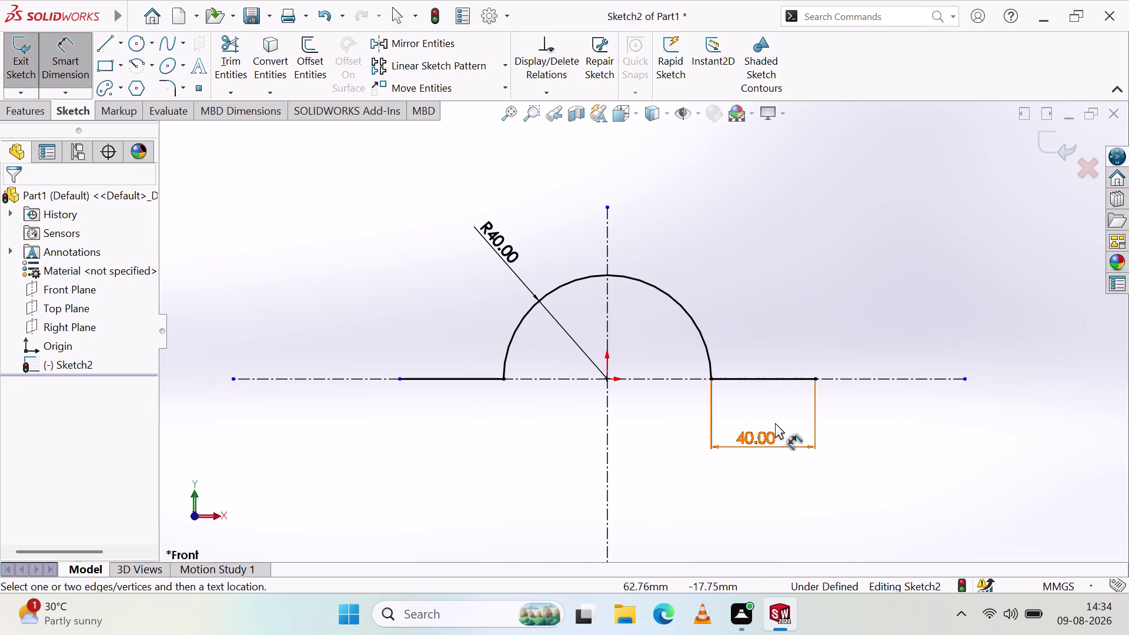
click(782, 439)
key(Delete)
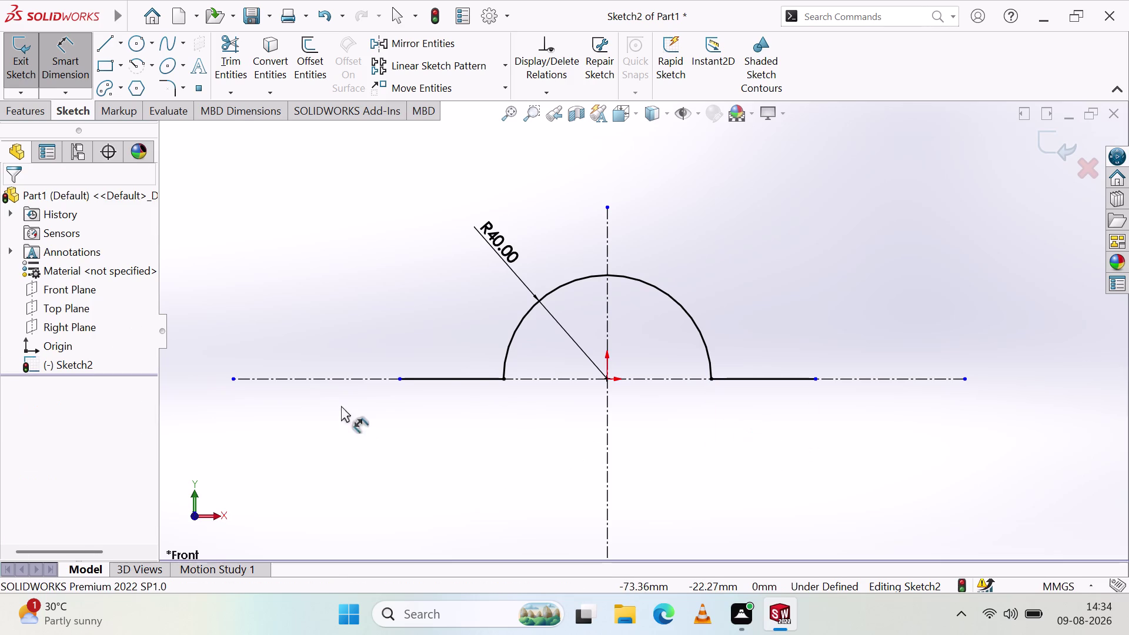
click(74, 75)
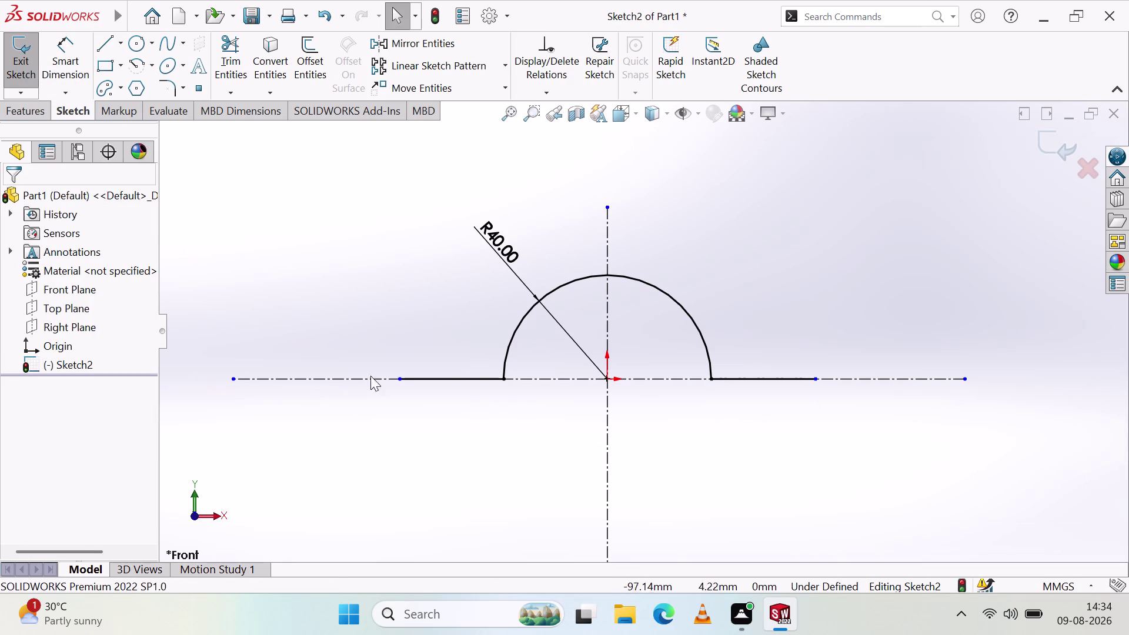
click(428, 379)
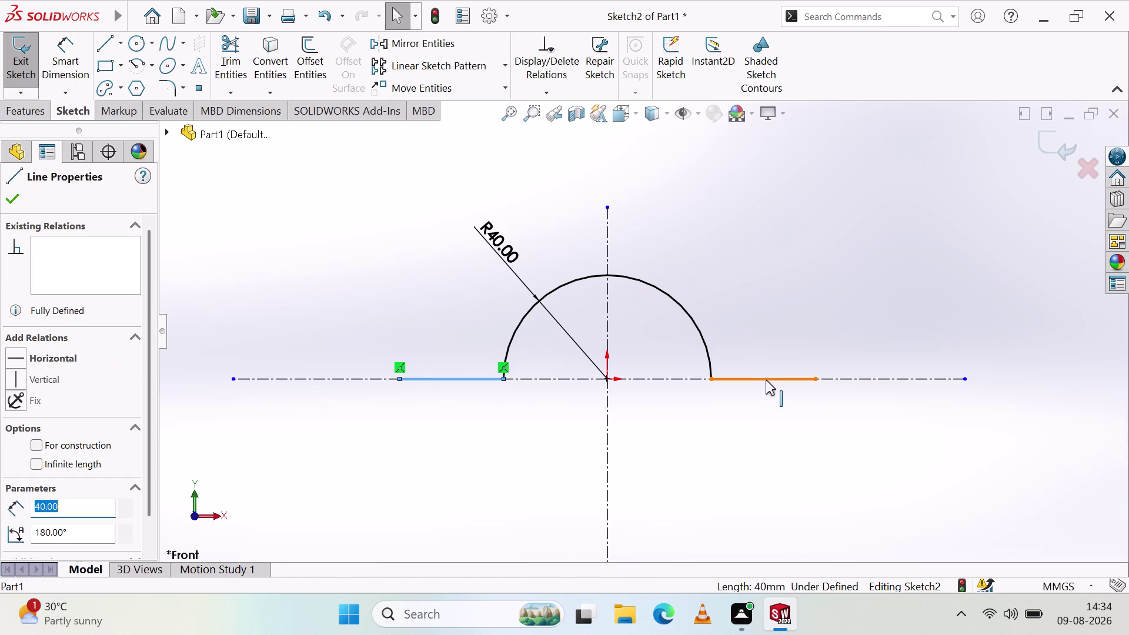
Add an Equal relation between the two base lines.
click(766, 378)
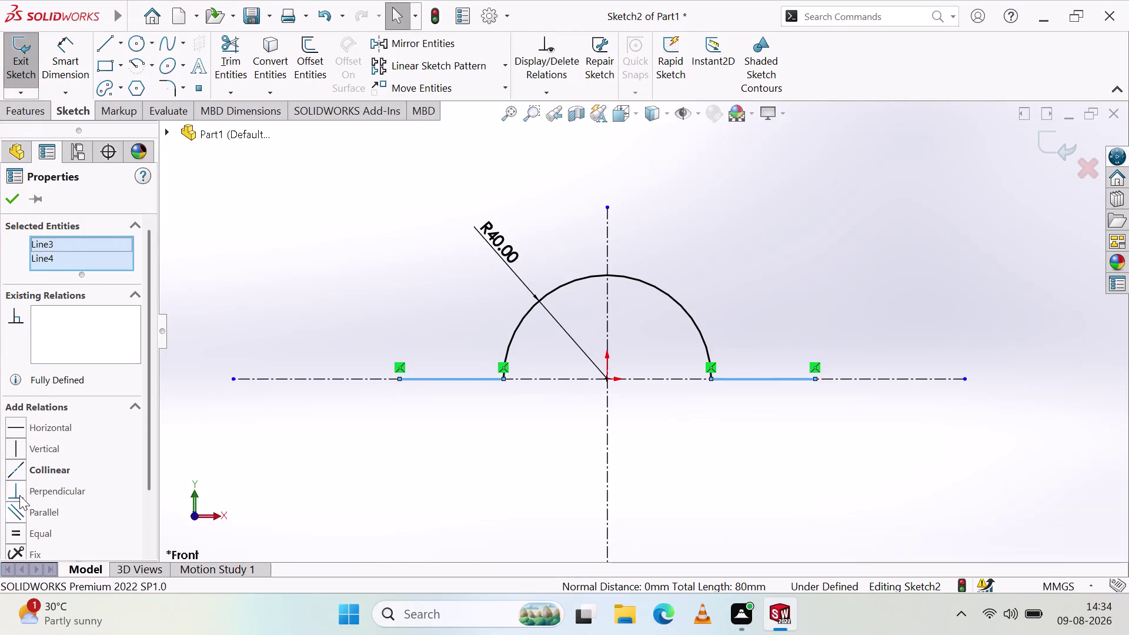
click(10, 535)
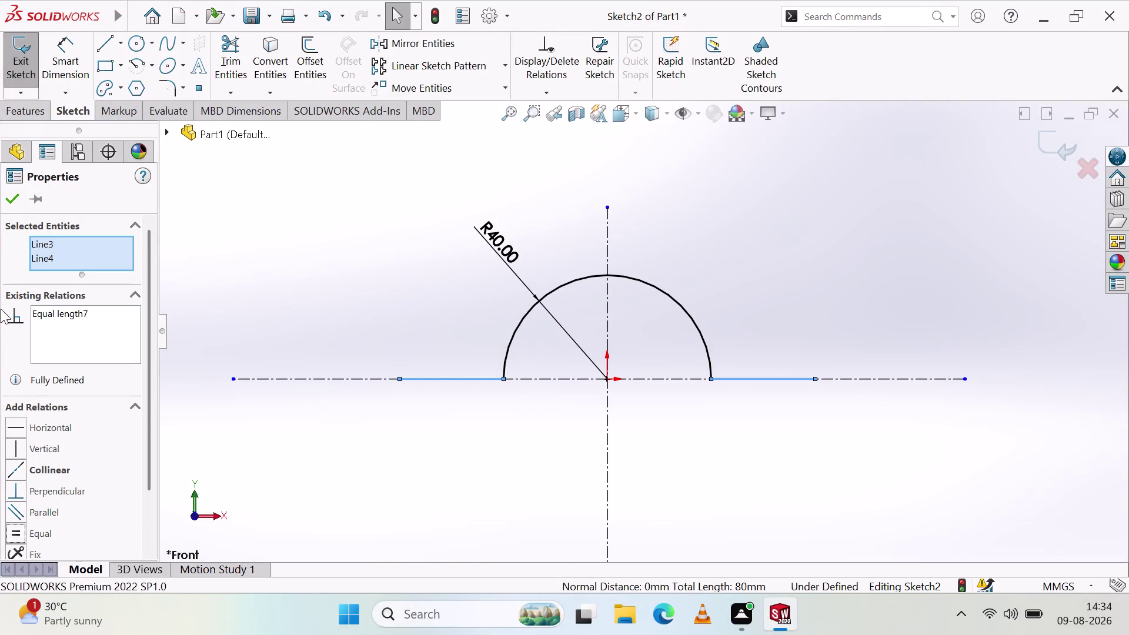
click(20, 199)
click(376, 307)
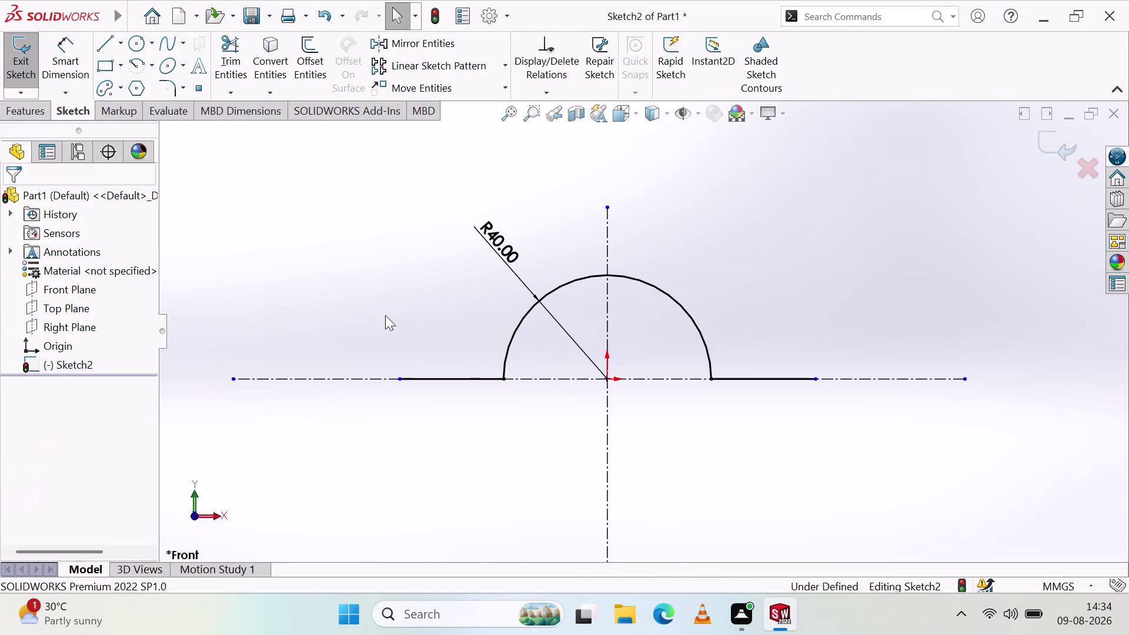
Give the left base line a Horizontal relation after a cancelled dimension attempt.
click(53, 65)
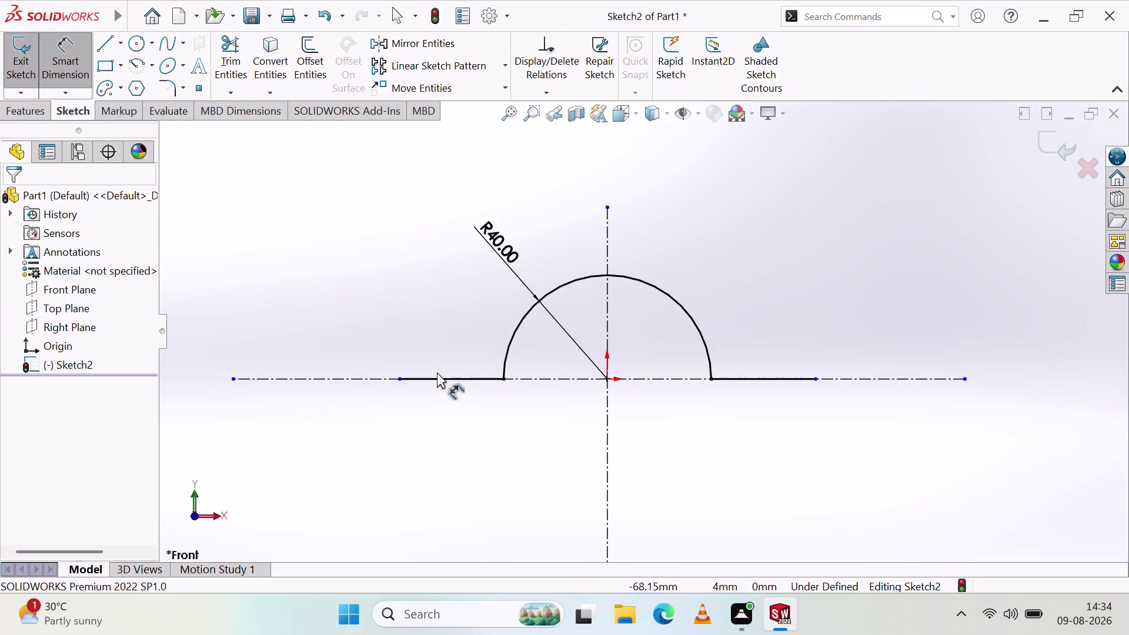
click(442, 378)
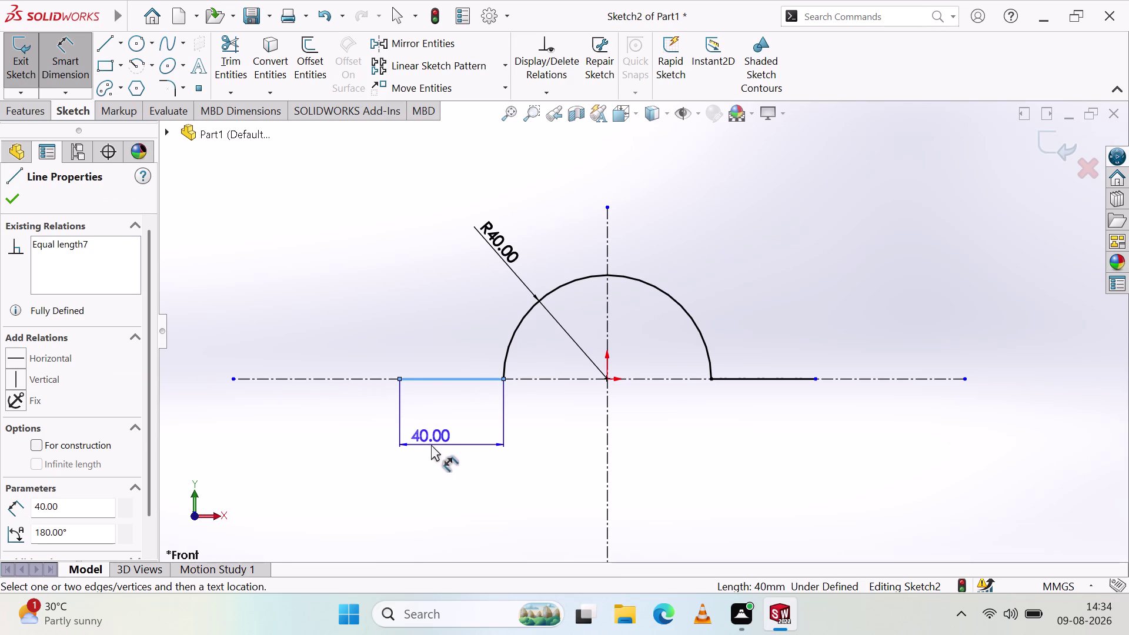
key(Escape)
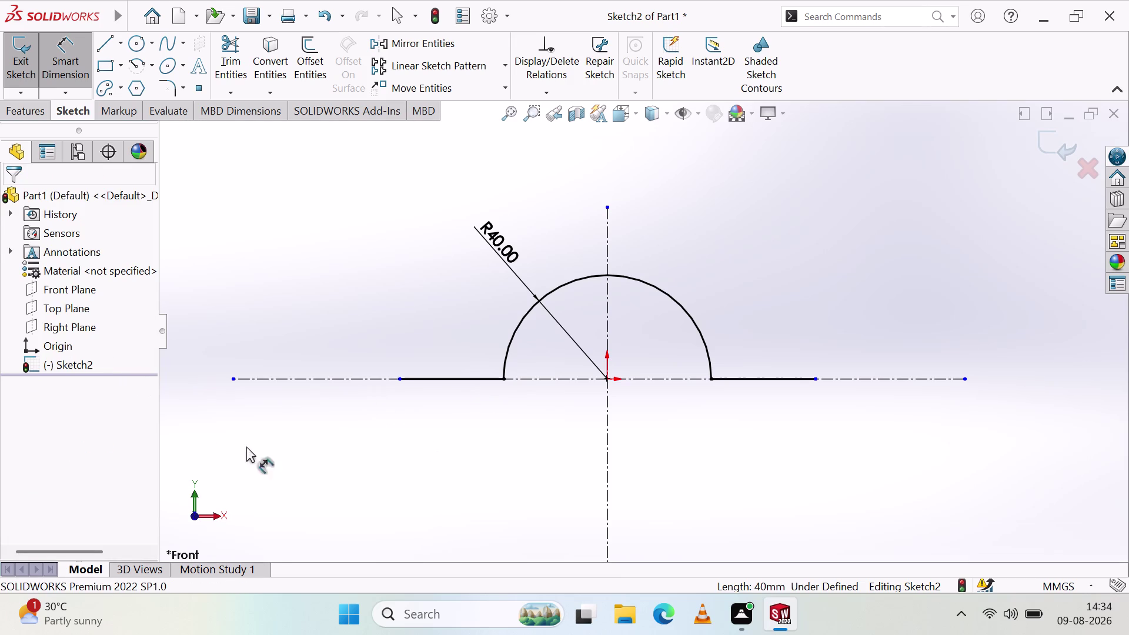
click(459, 379)
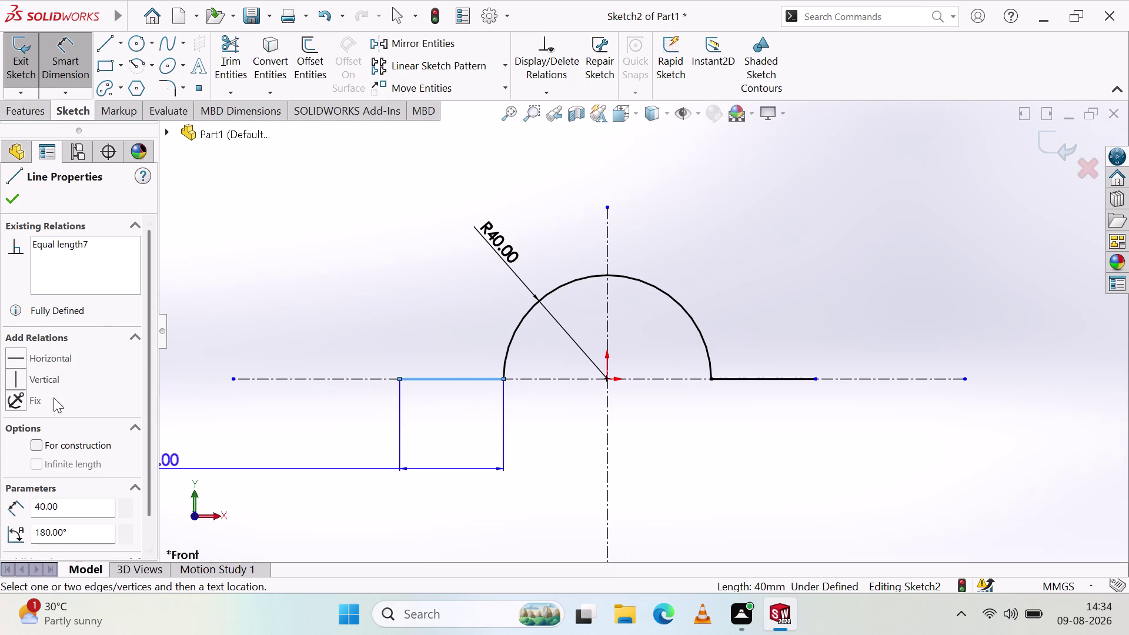
click(68, 68)
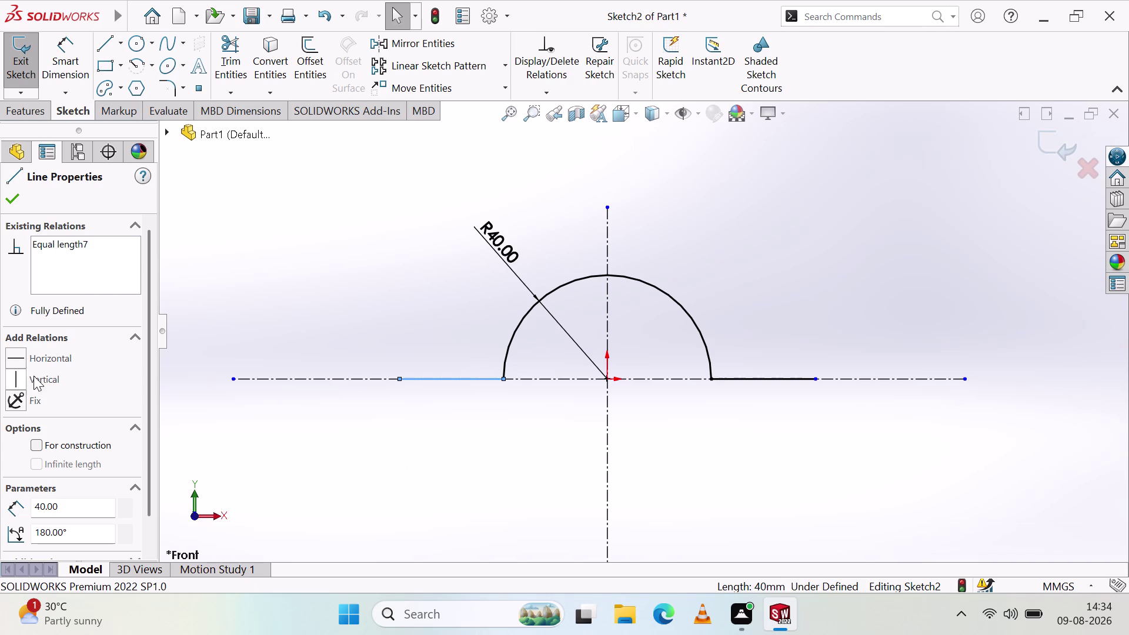
click(16, 361)
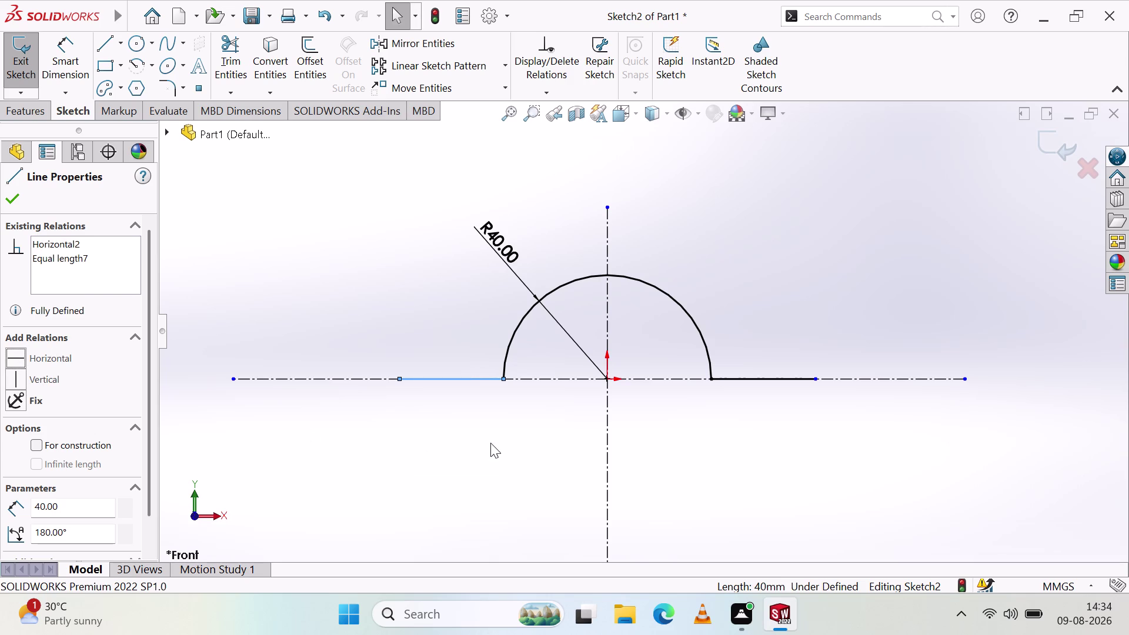
click(7, 203)
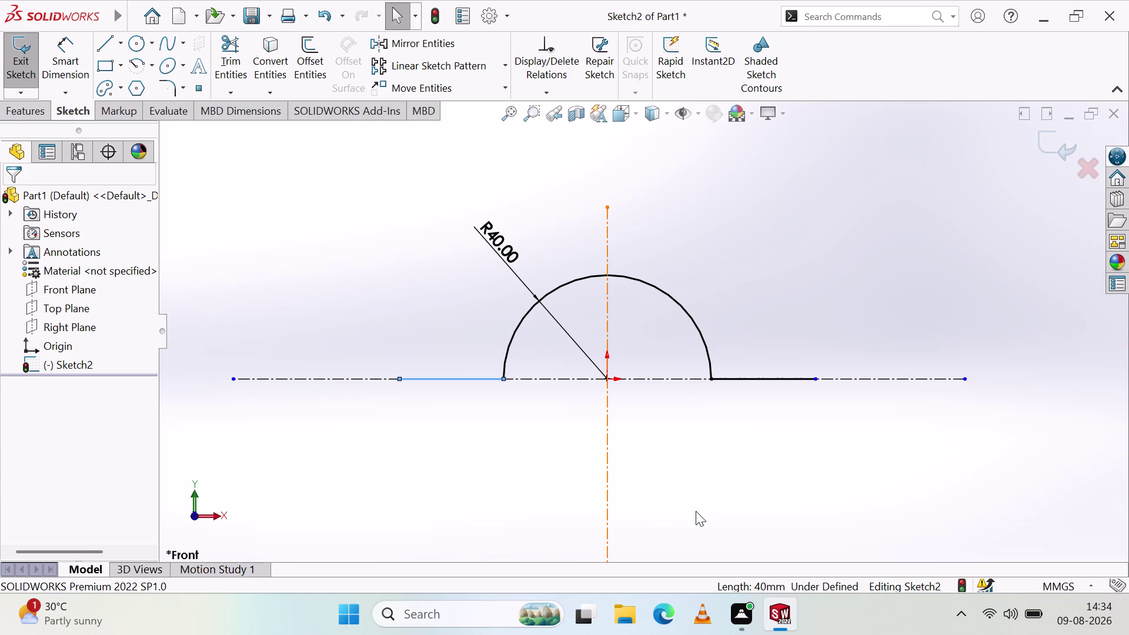
click(533, 490)
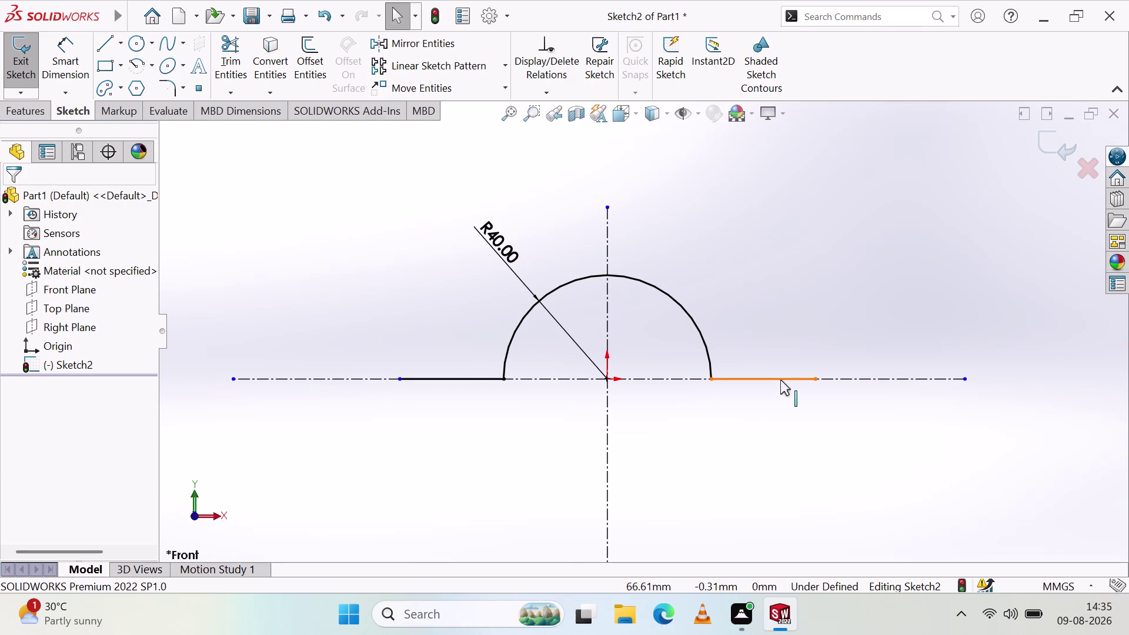
Add a Fix relation to the vertical centerline.
click(781, 380)
click(484, 347)
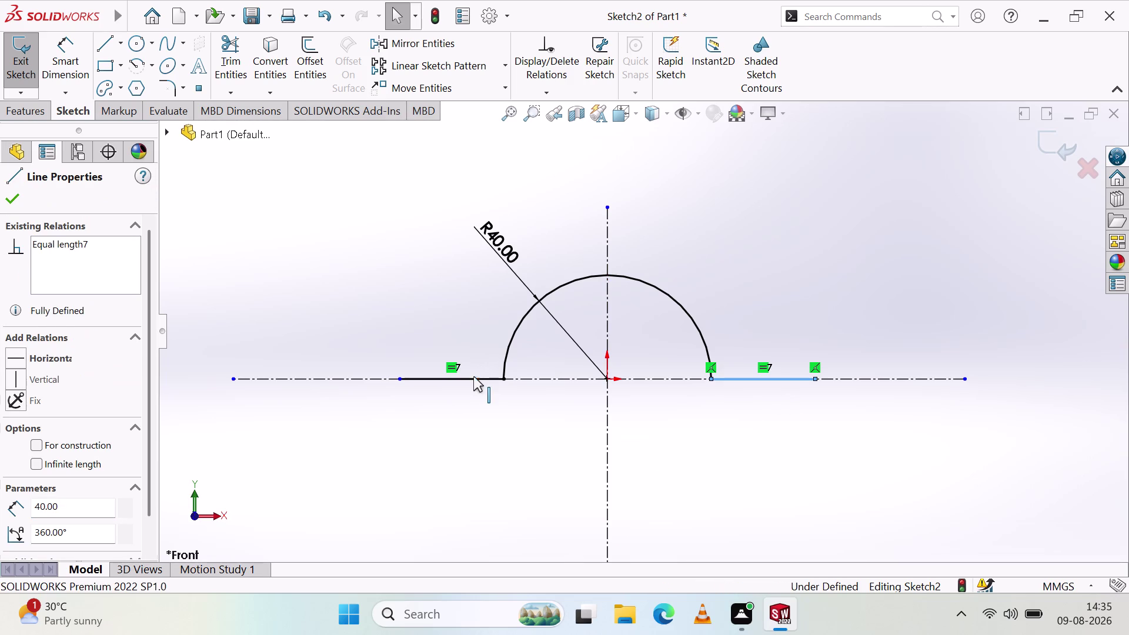
click(474, 378)
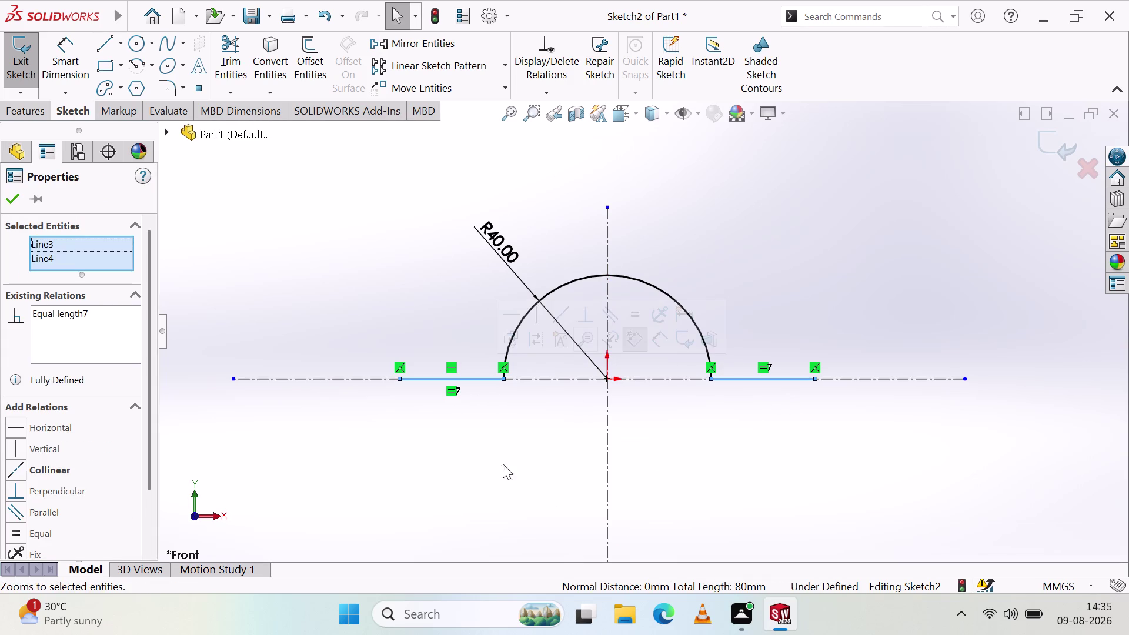
click(608, 314)
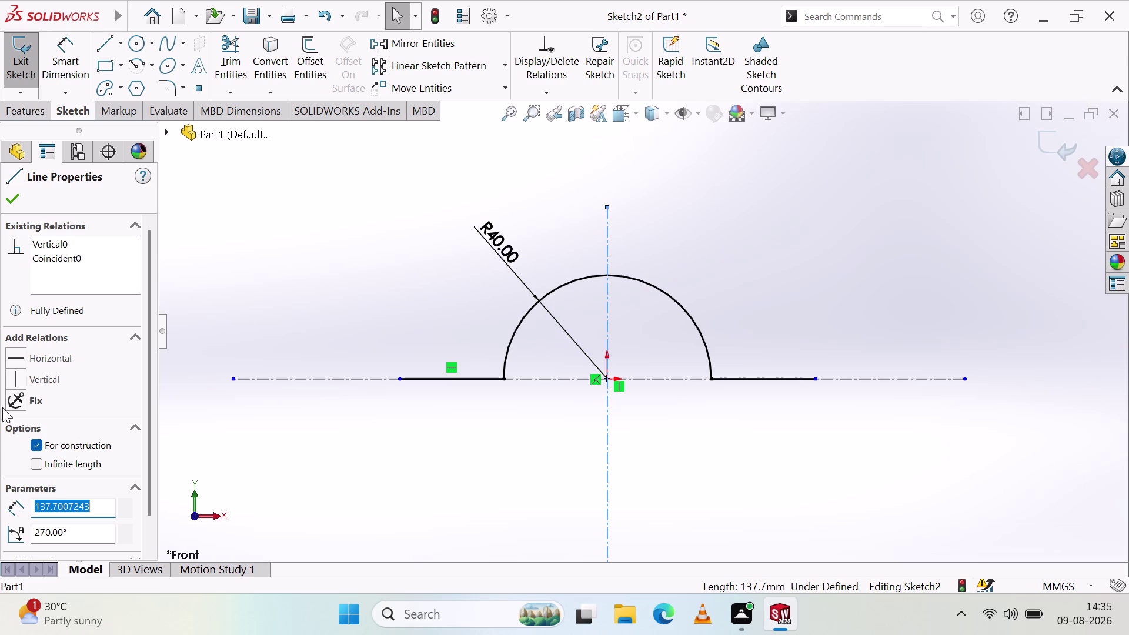
click(13, 399)
click(11, 196)
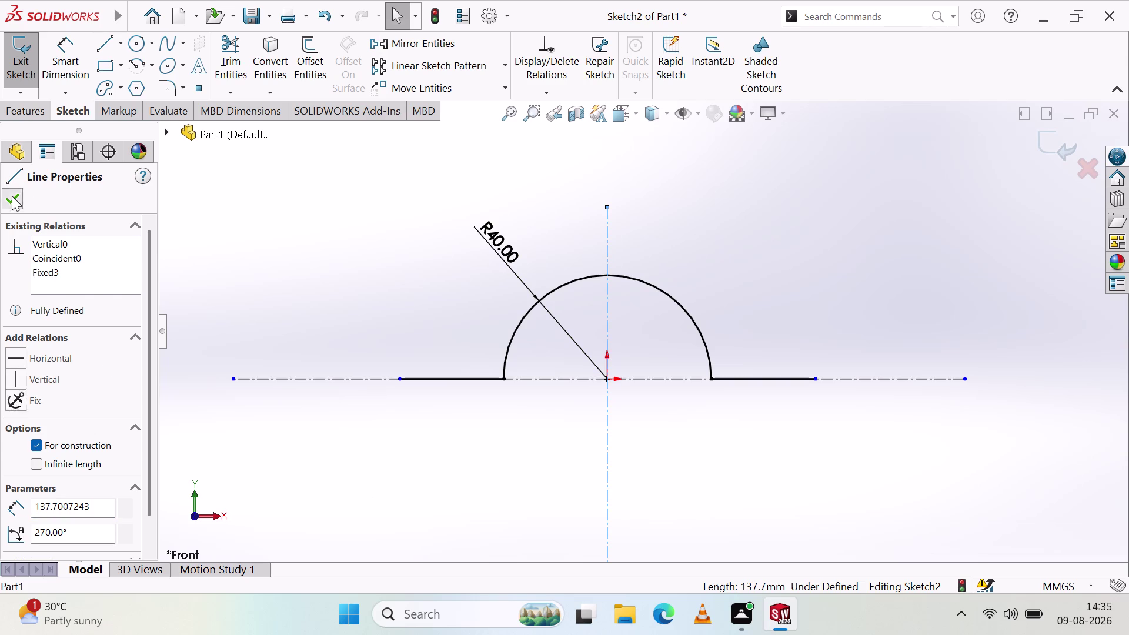
click(281, 373)
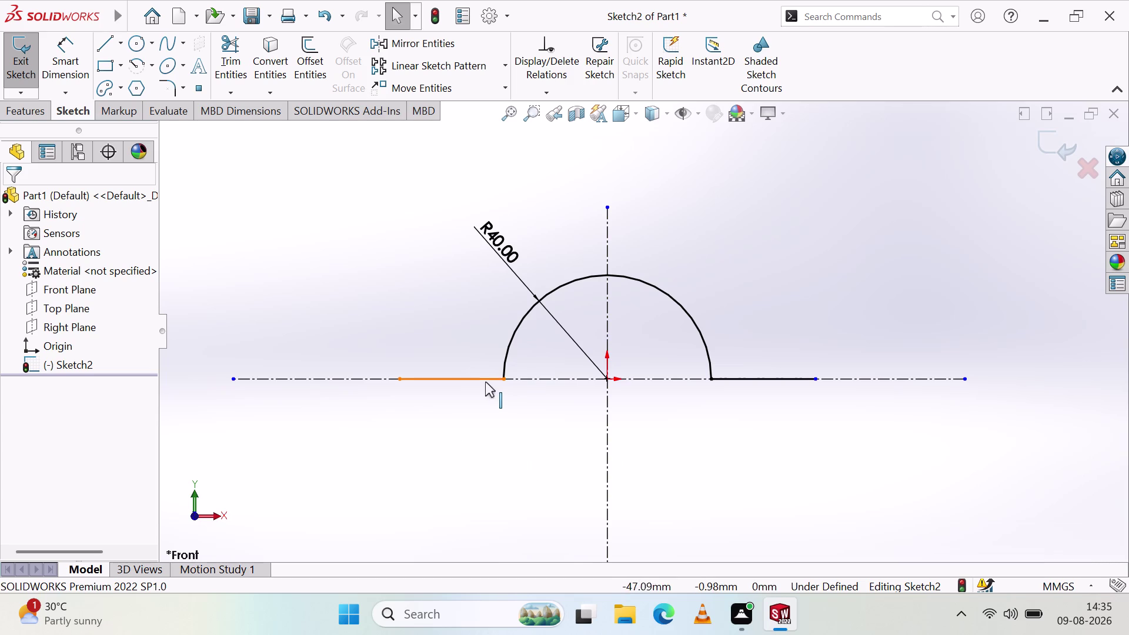
Make the left line's endpoints symmetric about the centerline, then undo it.
click(504, 380)
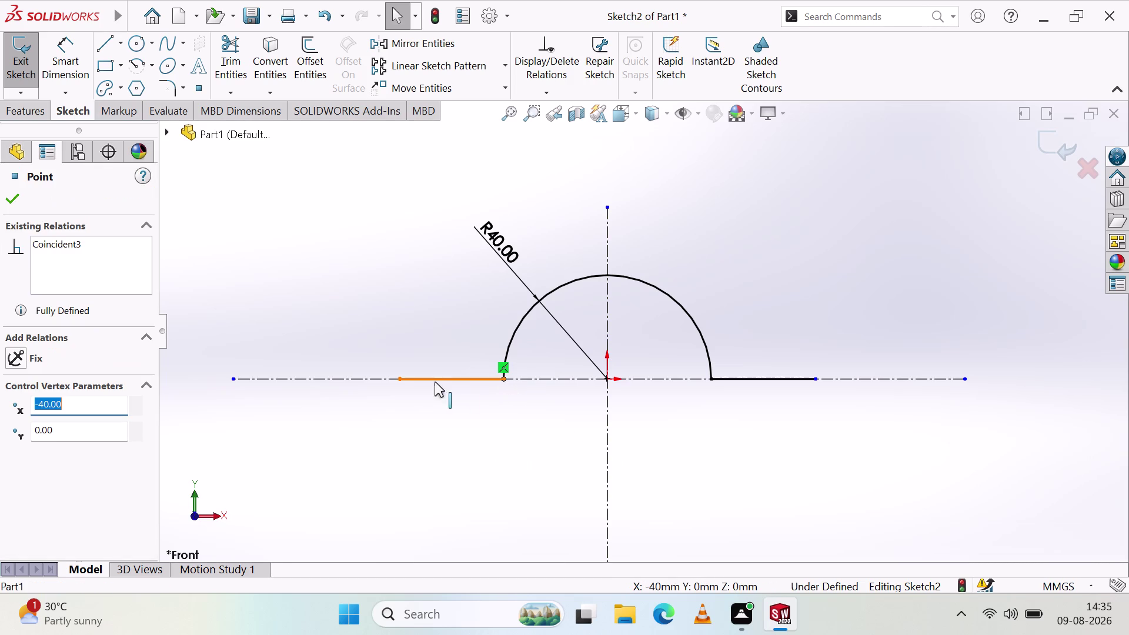
click(399, 379)
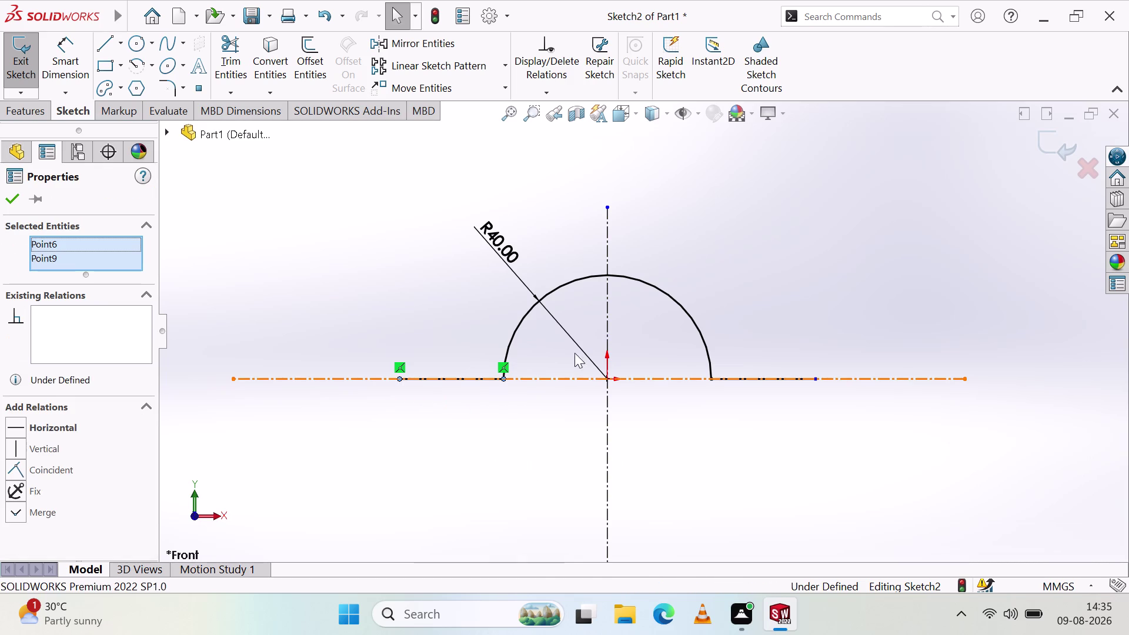
click(605, 324)
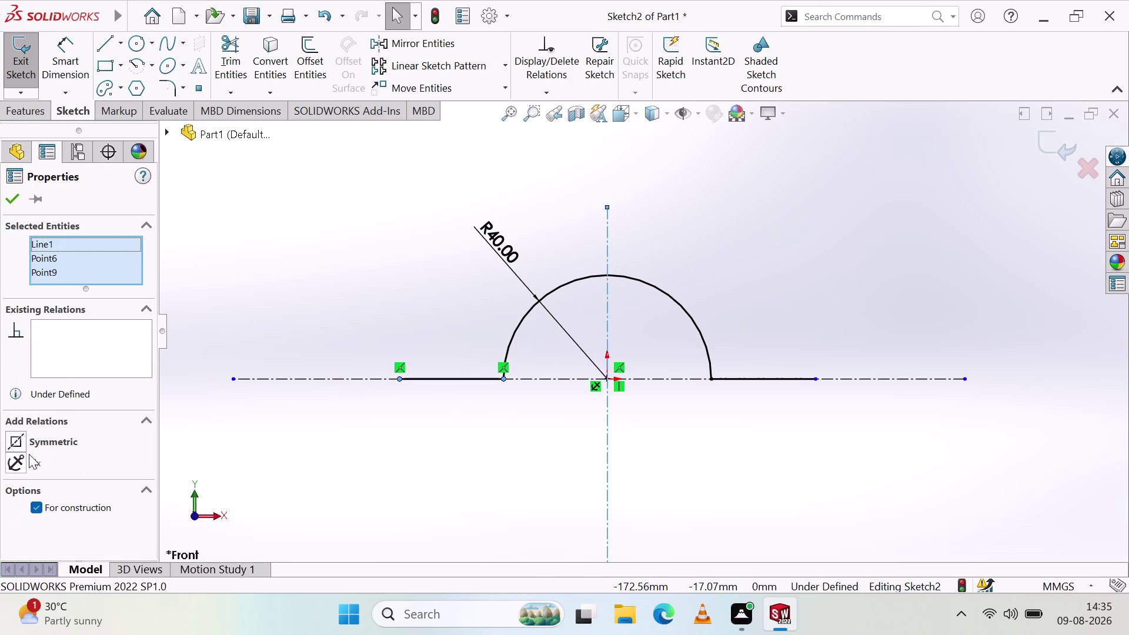
click(18, 443)
click(10, 188)
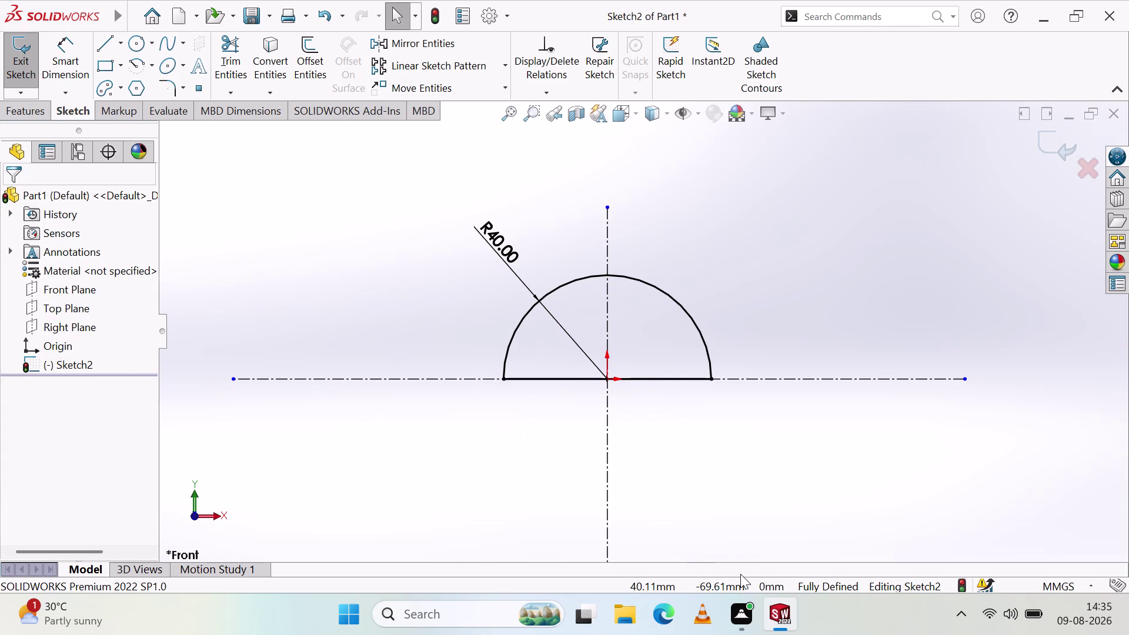
key(ctrl+z)
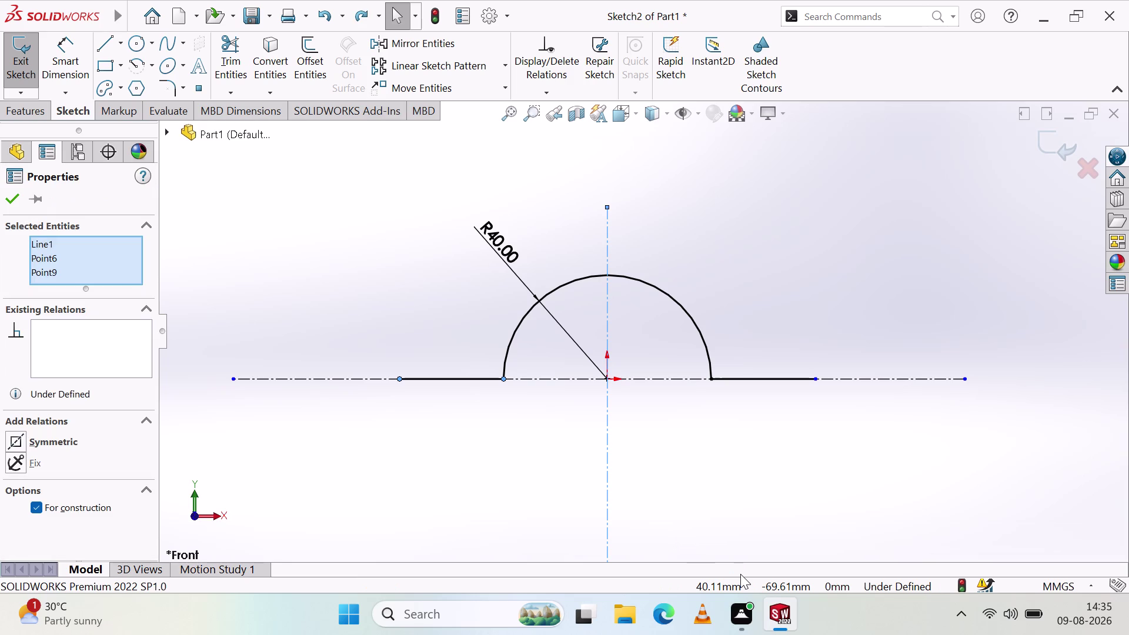
click(320, 243)
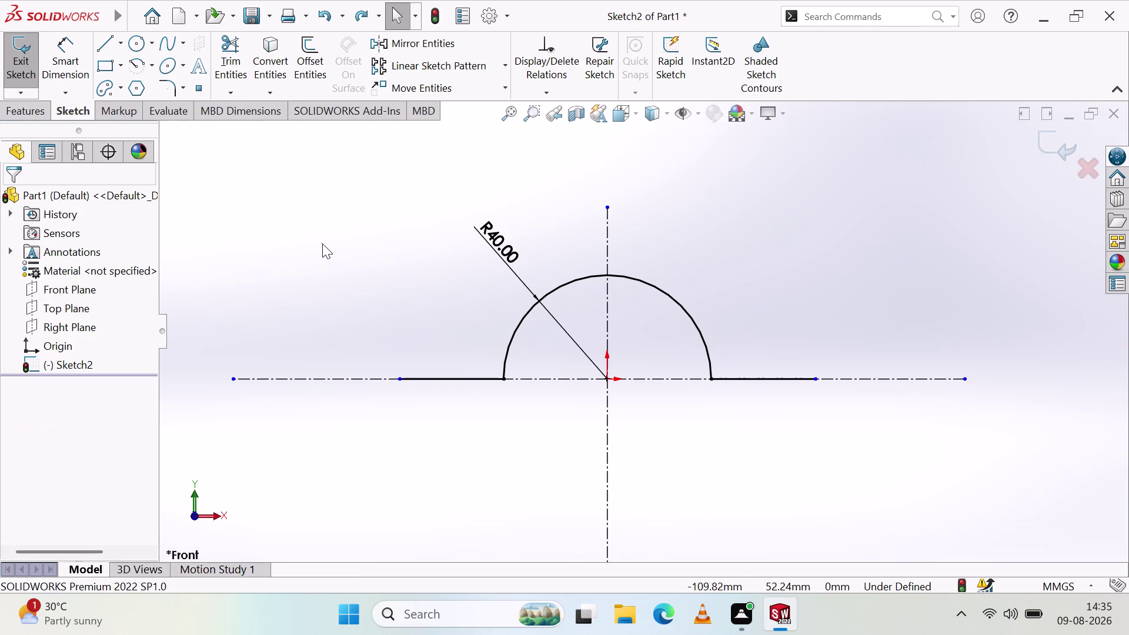
key(Escape)
key(Escape)
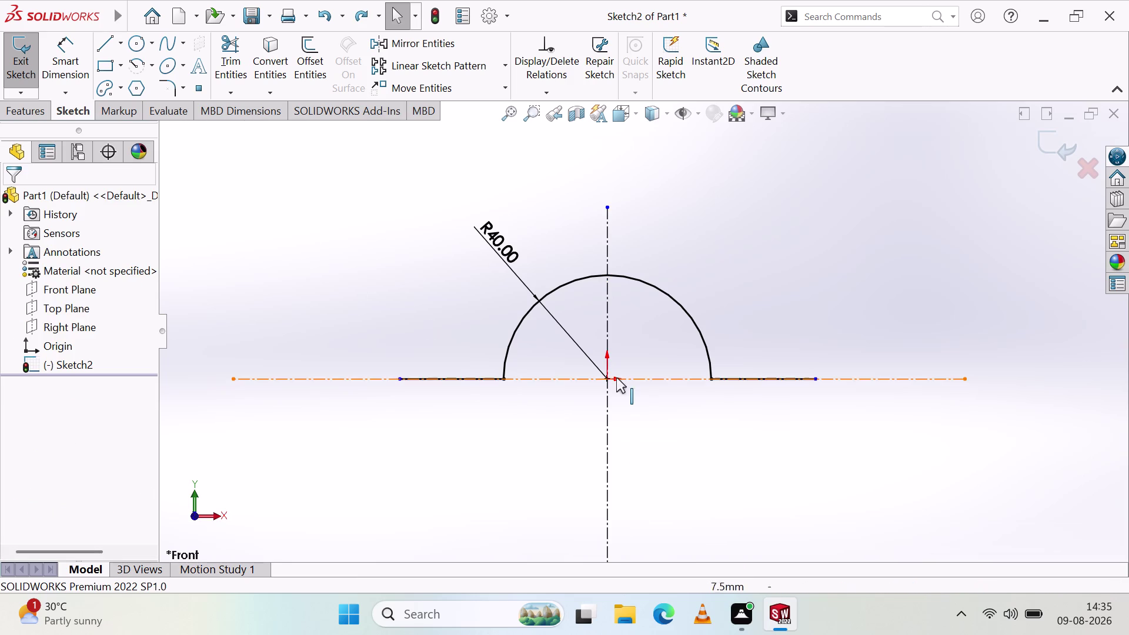
Dimension the left base line to 40 mm.
click(75, 77)
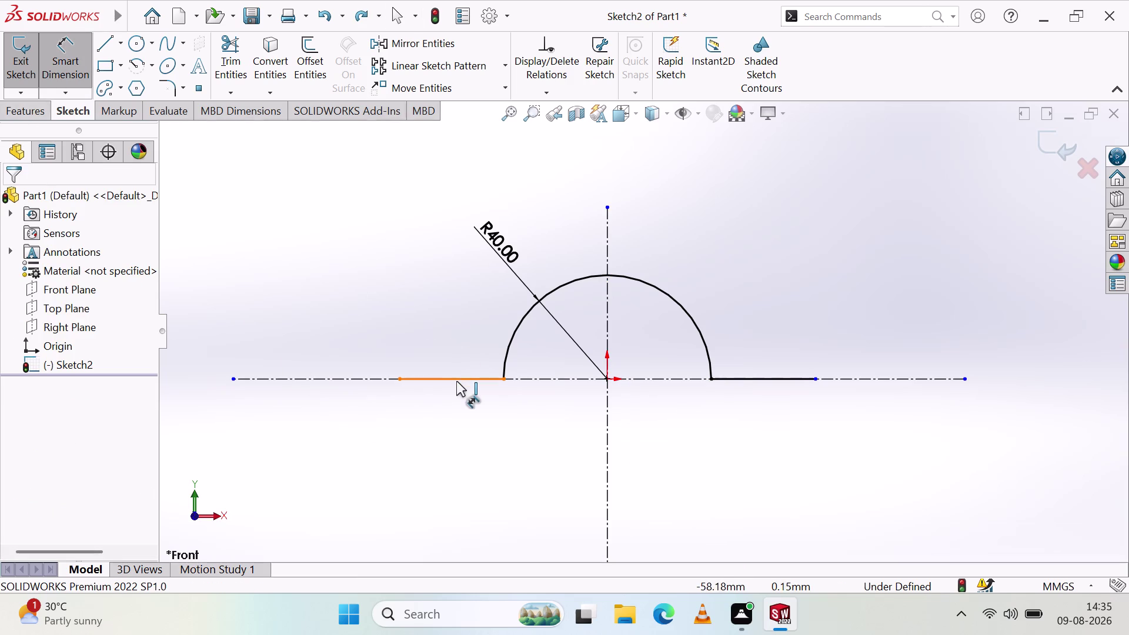
click(457, 377)
click(347, 426)
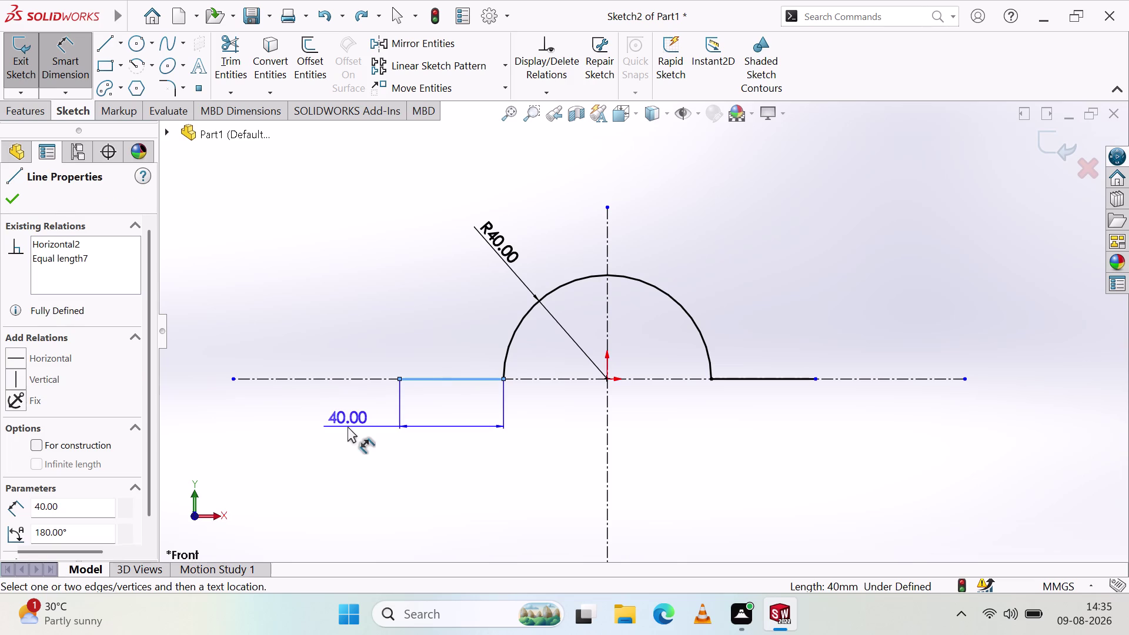
click(276, 409)
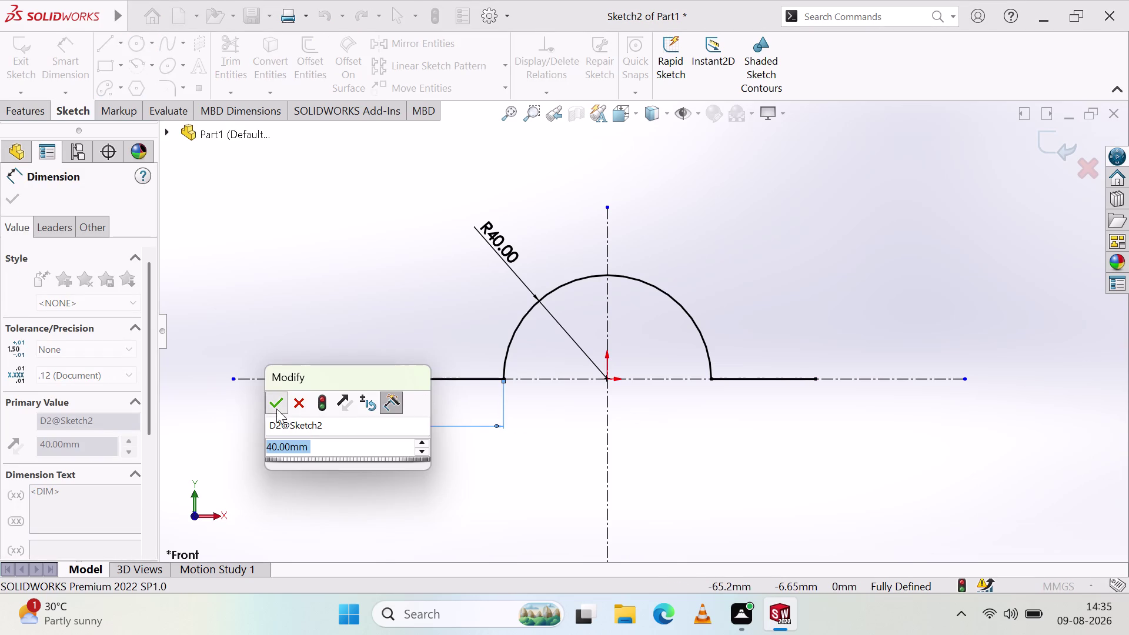
click(765, 379)
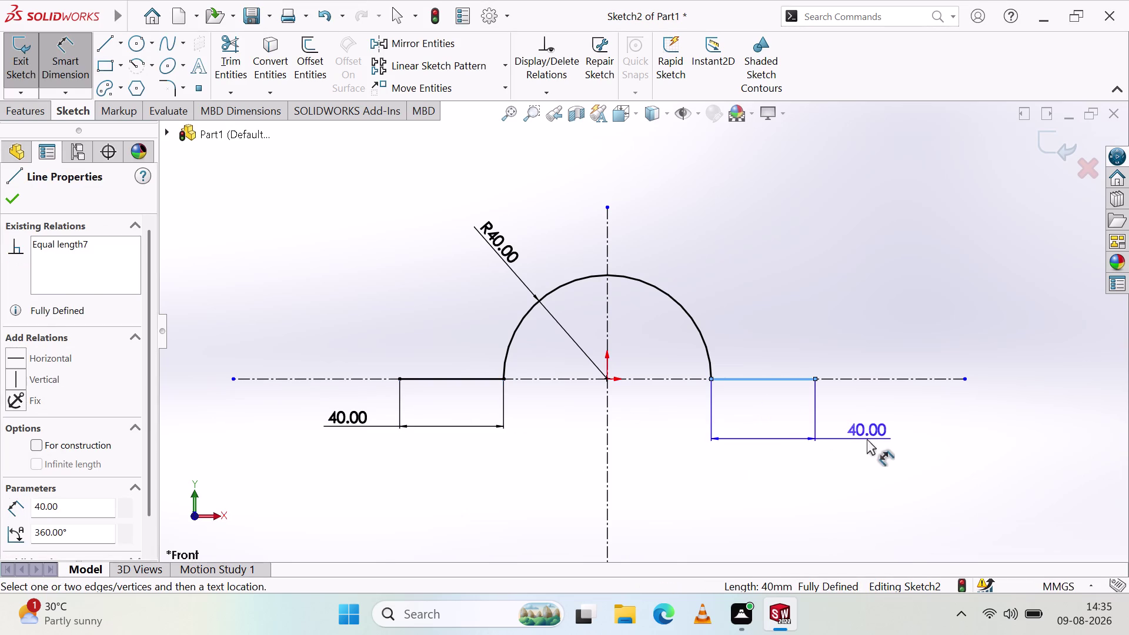
click(867, 439)
Delete the right line's 40 mm dimension, reposition the left label, and exit Sketch2.
click(614, 459)
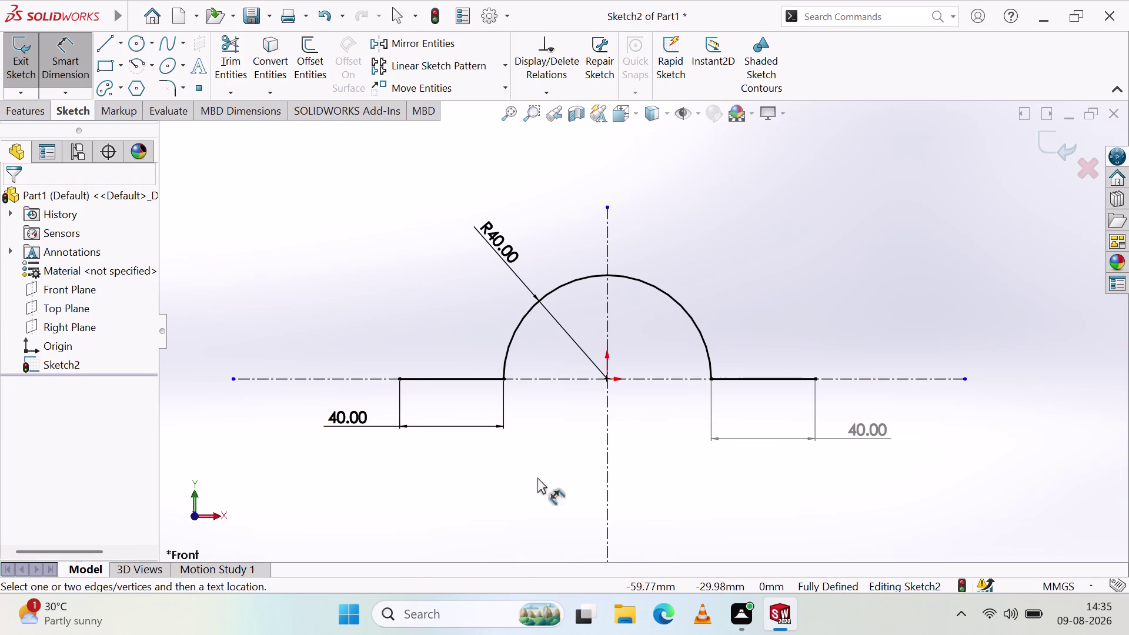
click(864, 427)
key(Delete)
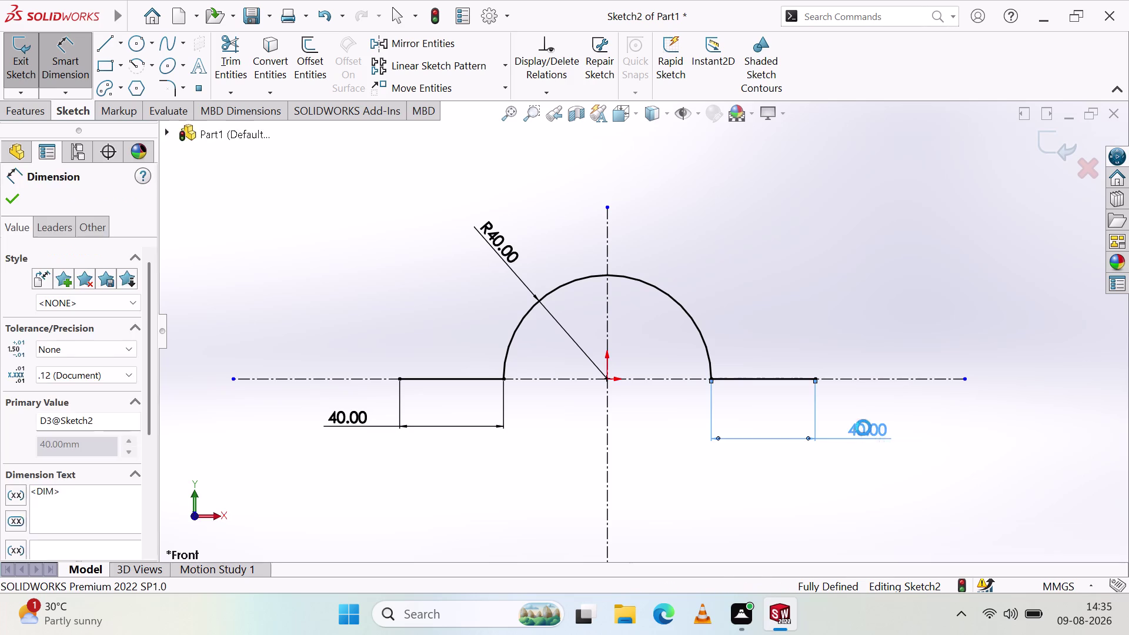
drag(353, 414, 300, 405)
click(452, 481)
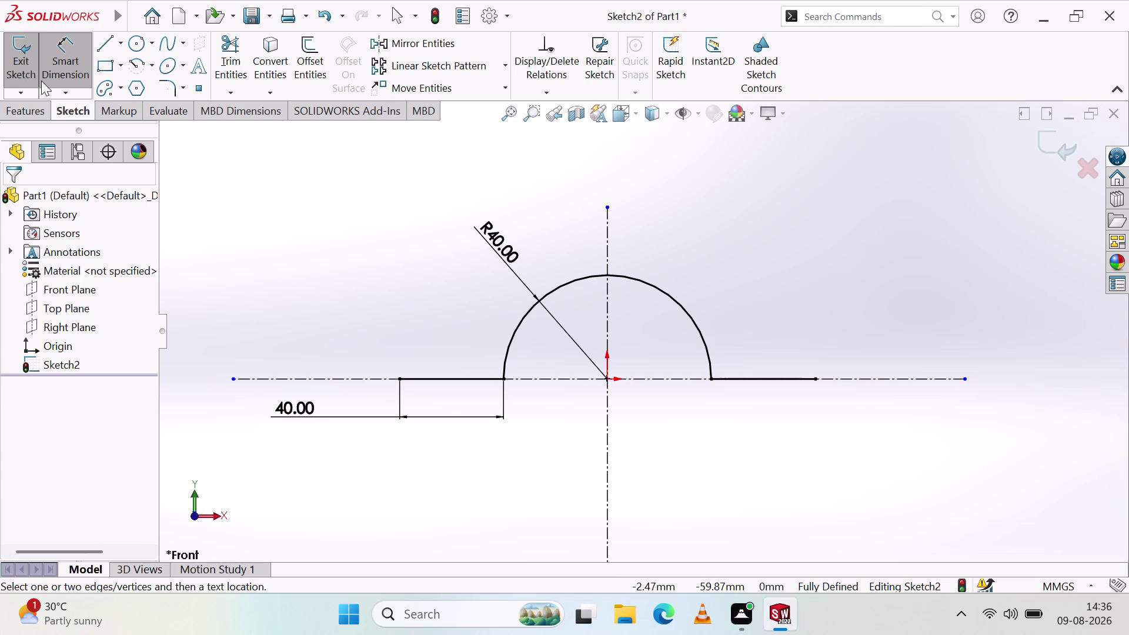
click(16, 51)
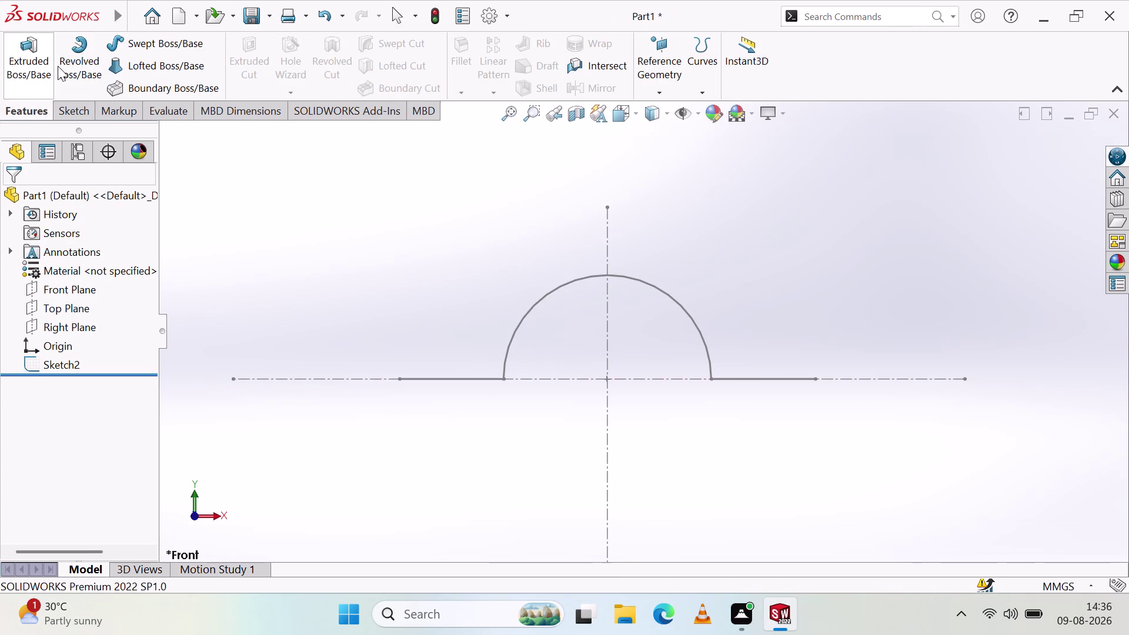
click(14, 72)
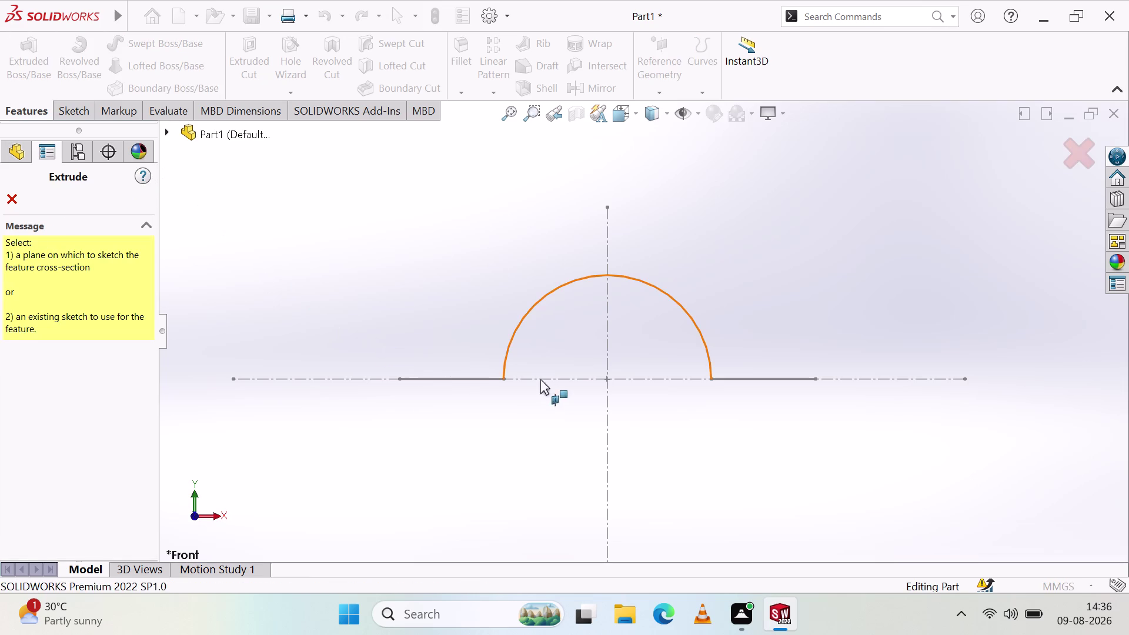
click(567, 377)
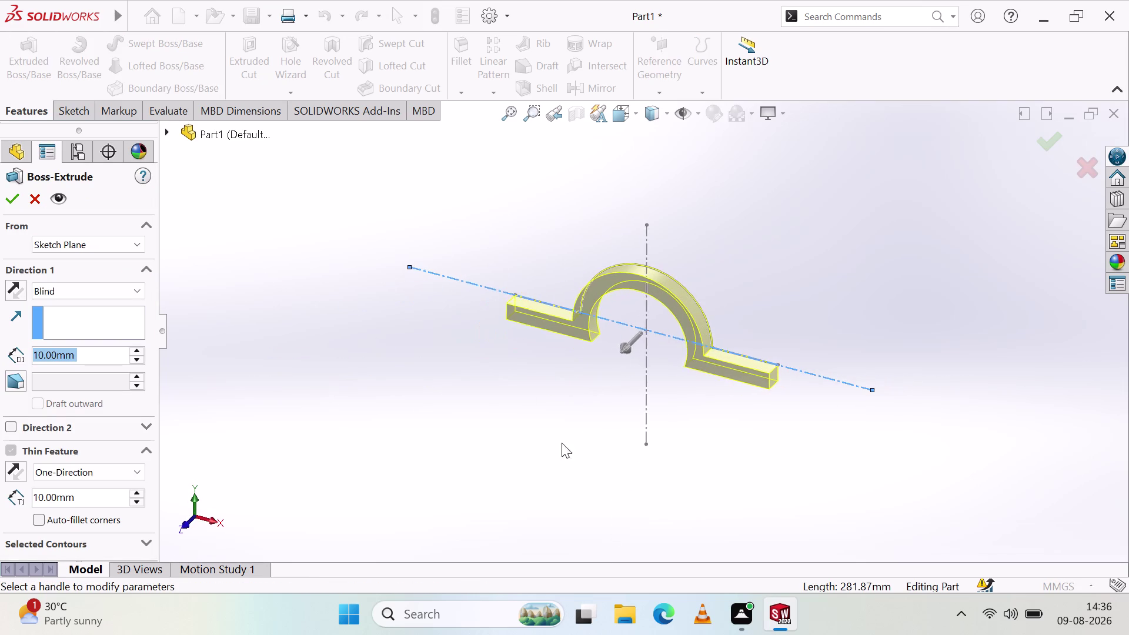
middle_drag(584, 406, 511, 293)
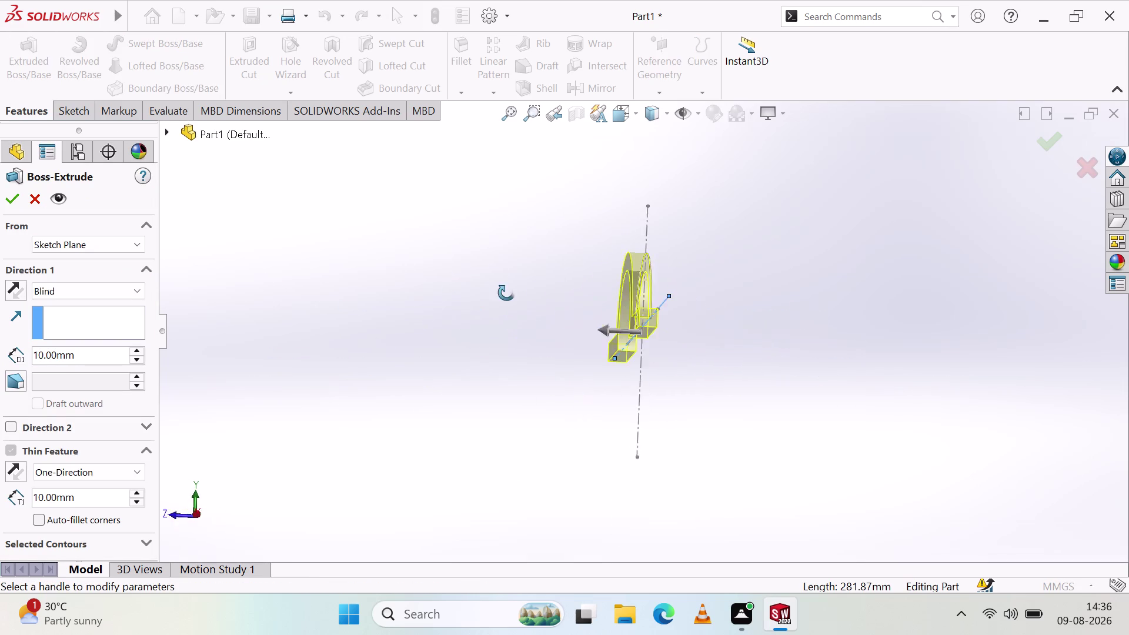
middle_drag(511, 293, 630, 387)
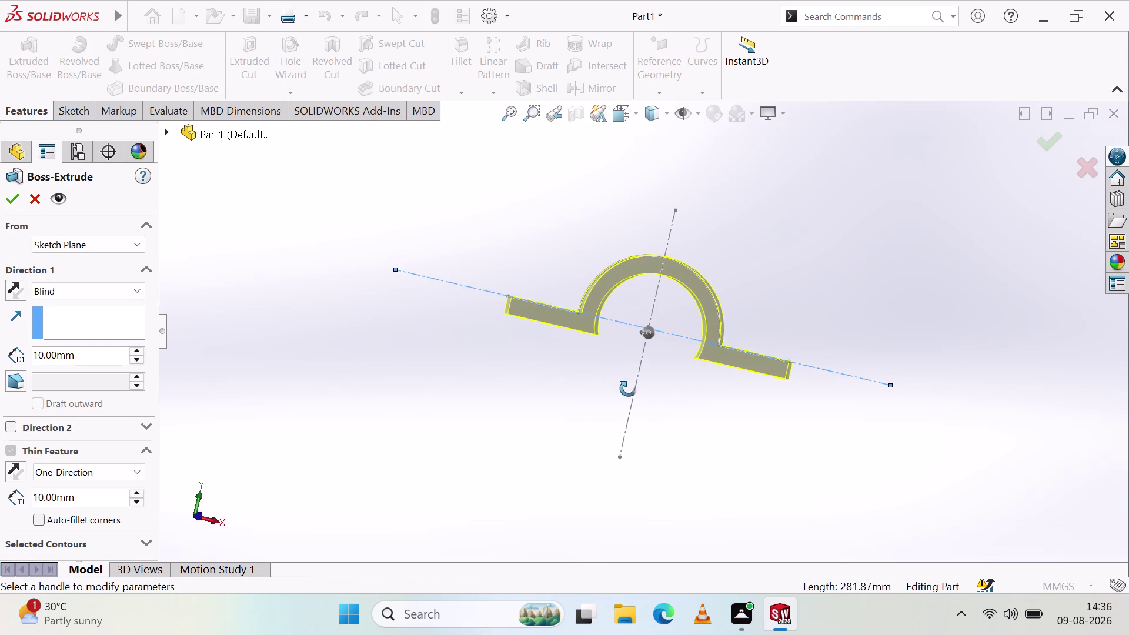
middle_drag(630, 388, 610, 394)
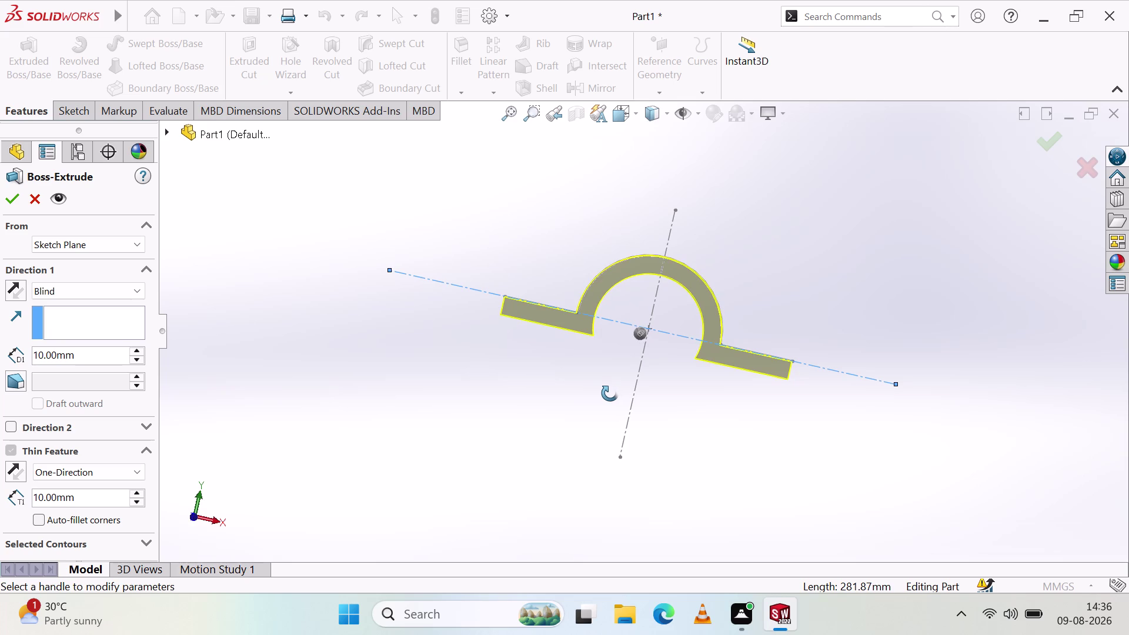
middle_drag(609, 393, 611, 386)
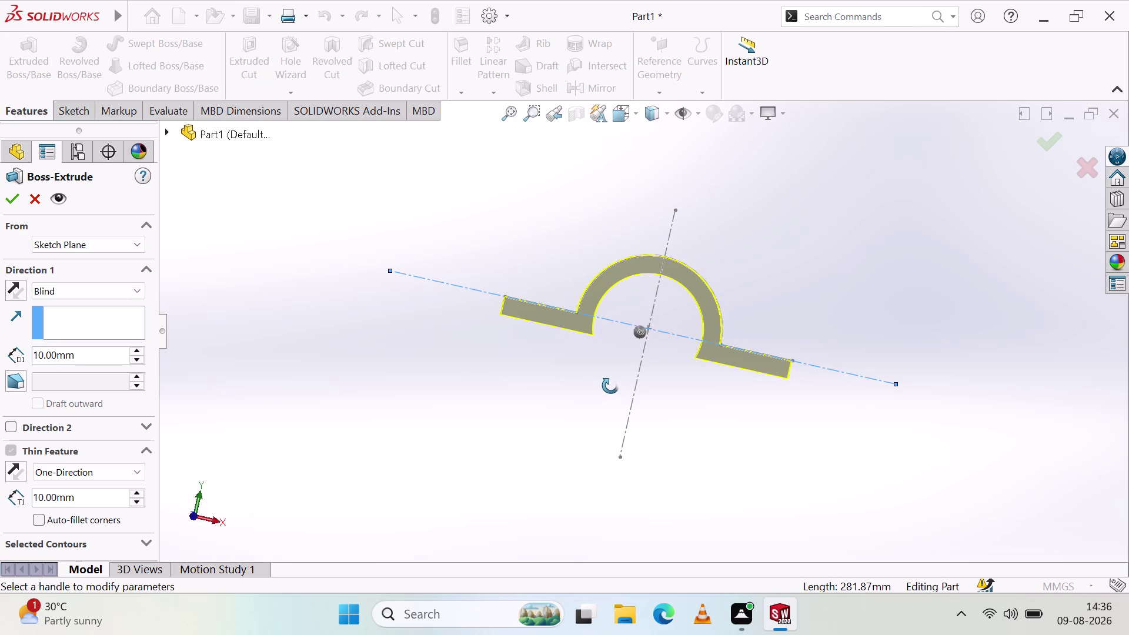
middle_drag(610, 386, 610, 393)
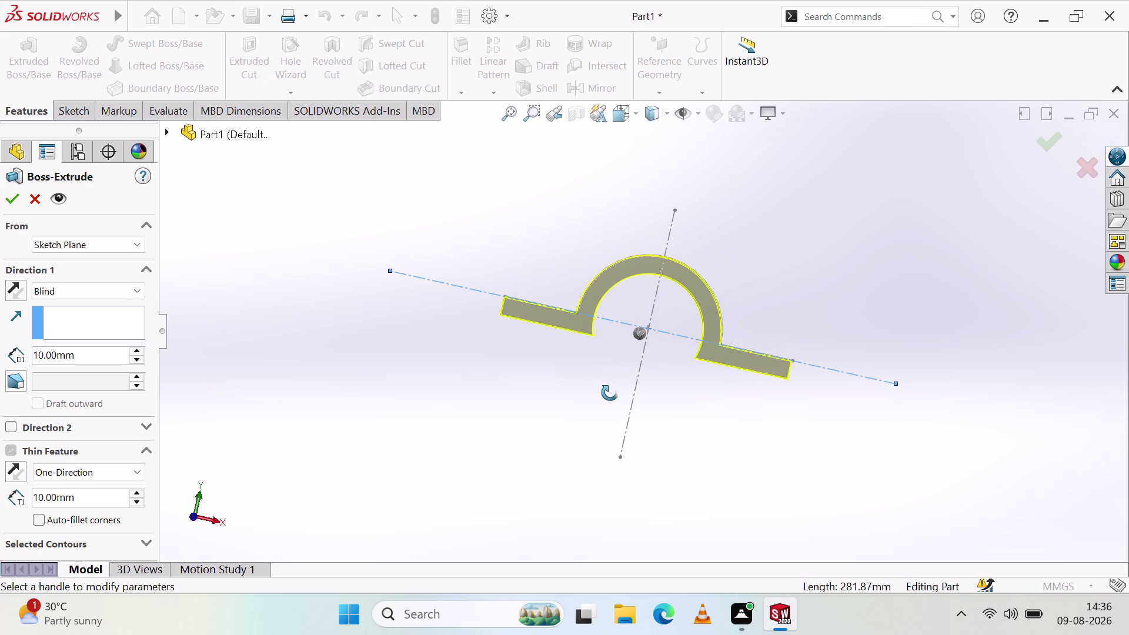
middle_drag(610, 392, 609, 399)
click(15, 290)
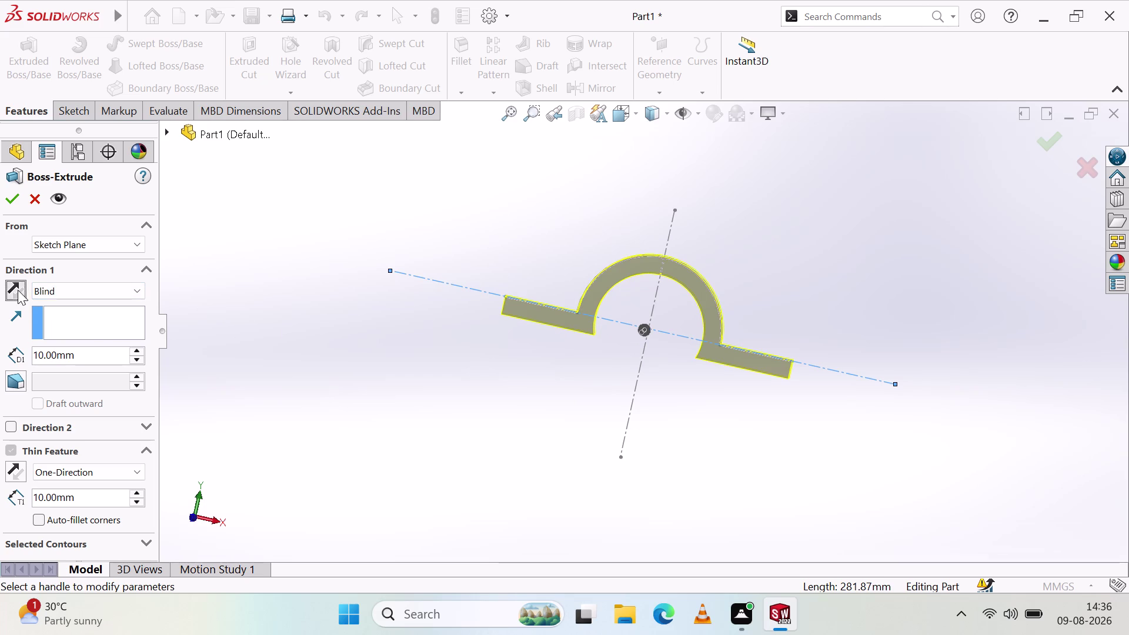
middle_drag(540, 385, 401, 399)
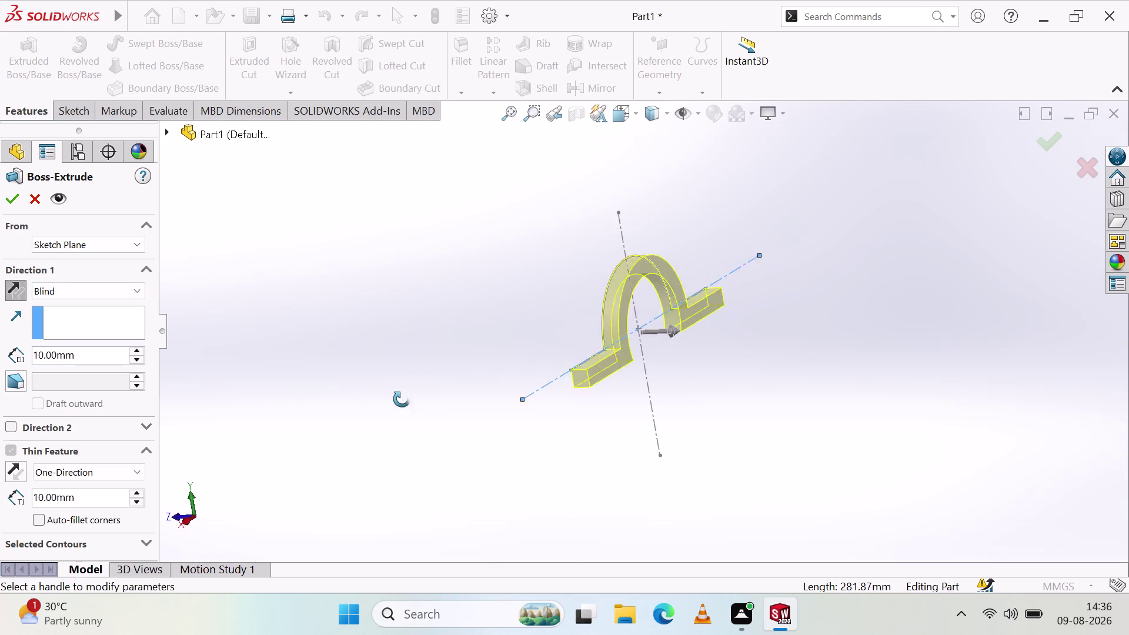
middle_drag(401, 399, 539, 461)
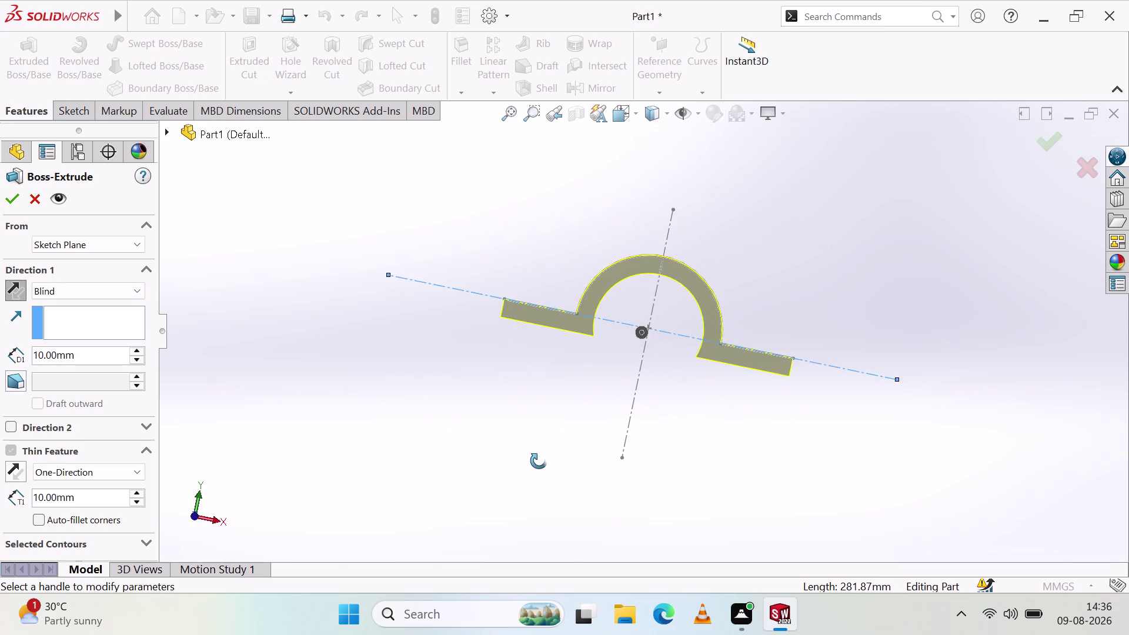
middle_drag(539, 461, 576, 443)
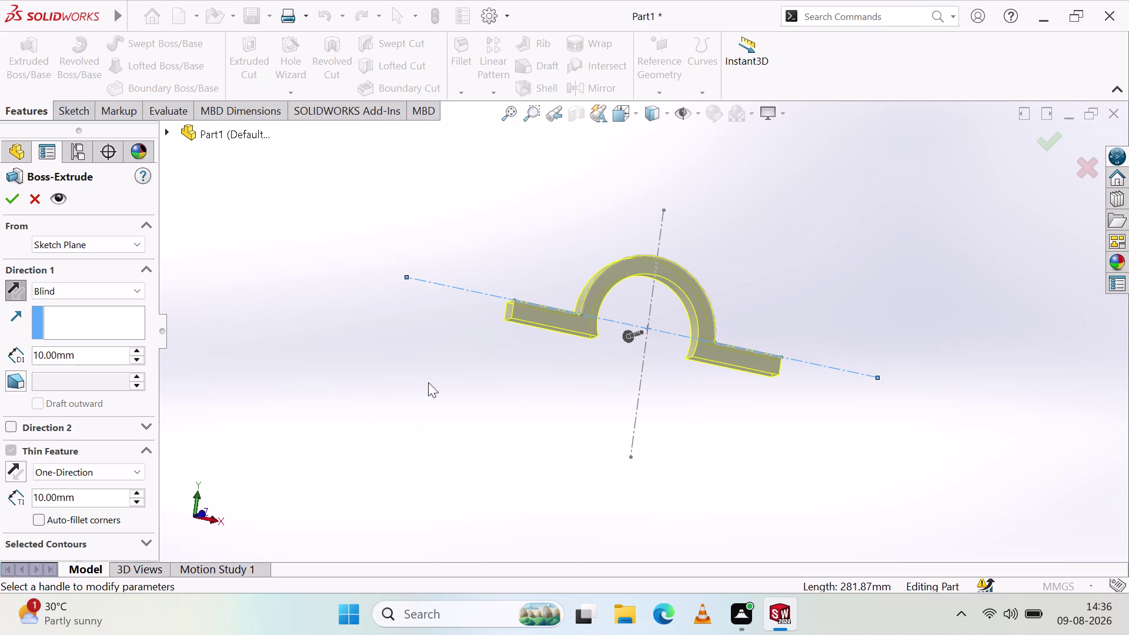
click(138, 293)
click(91, 363)
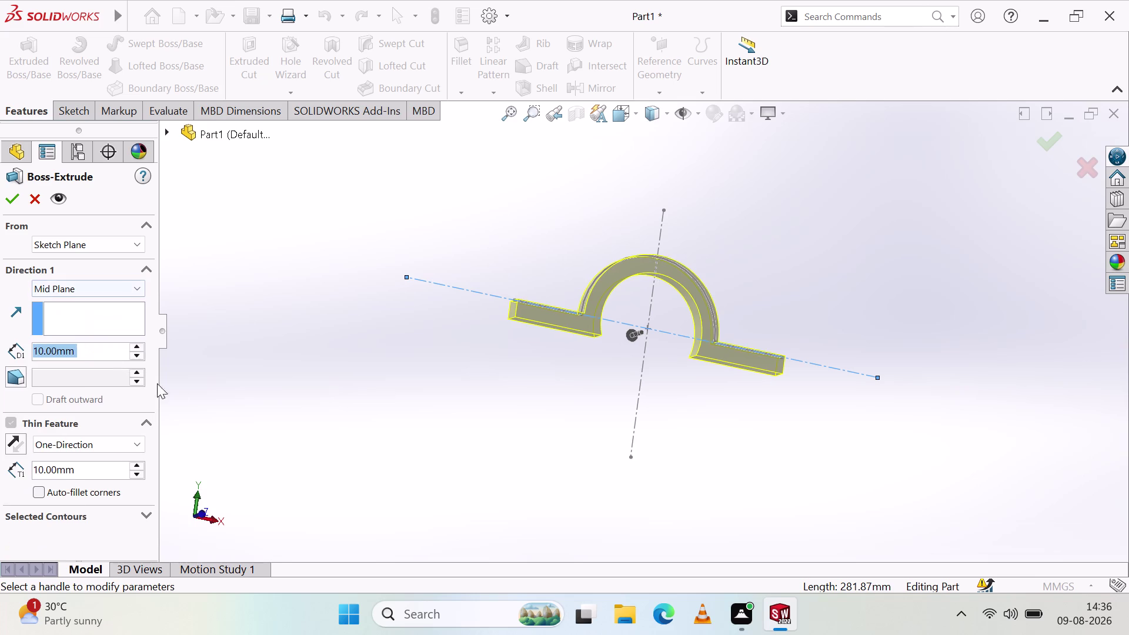
middle_drag(488, 344, 436, 396)
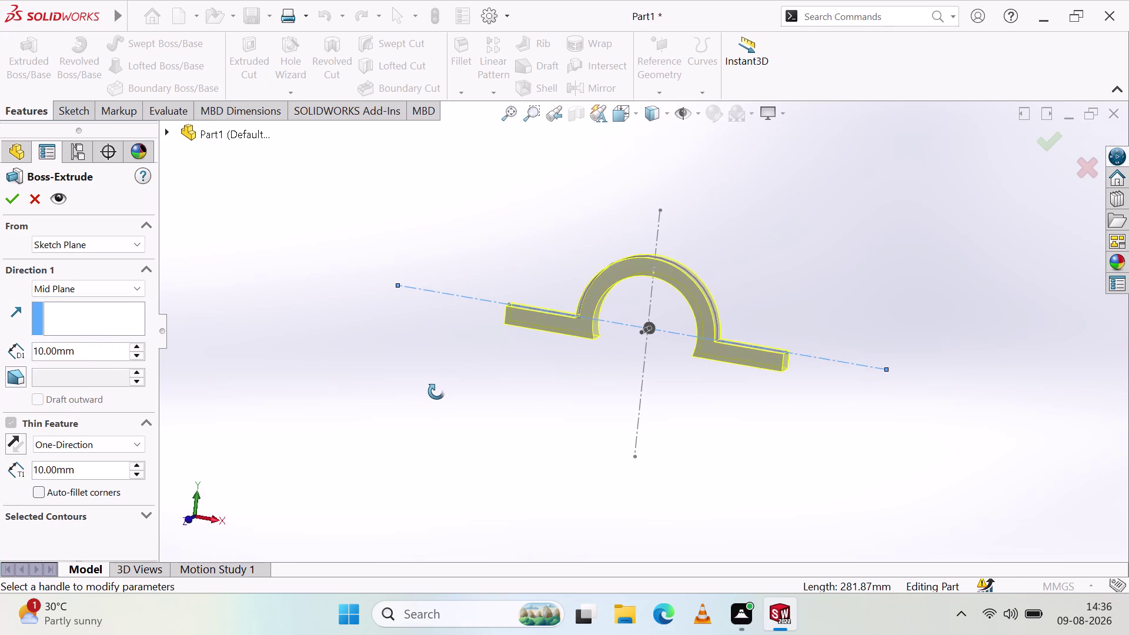
middle_drag(436, 396, 451, 373)
middle_click(450, 373)
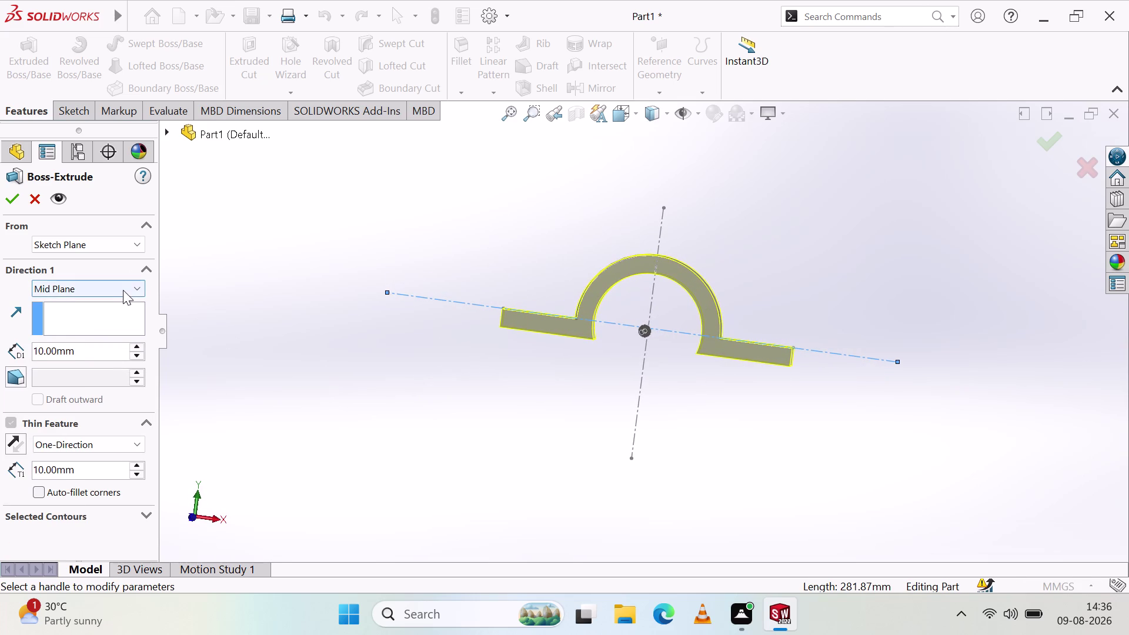
click(124, 291)
click(77, 303)
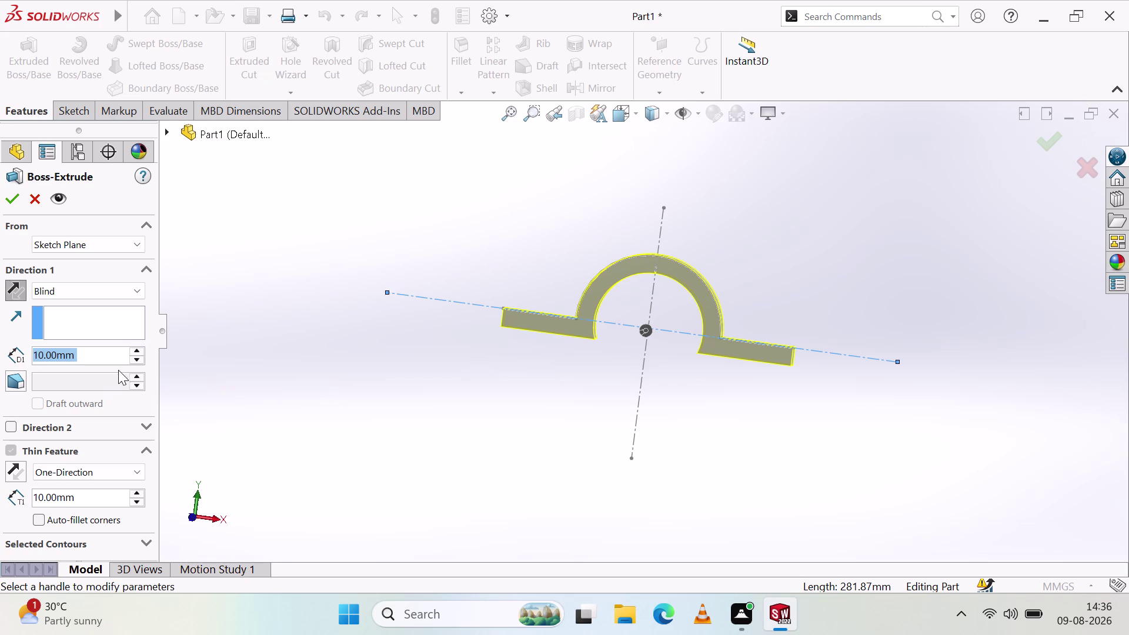
click(33, 201)
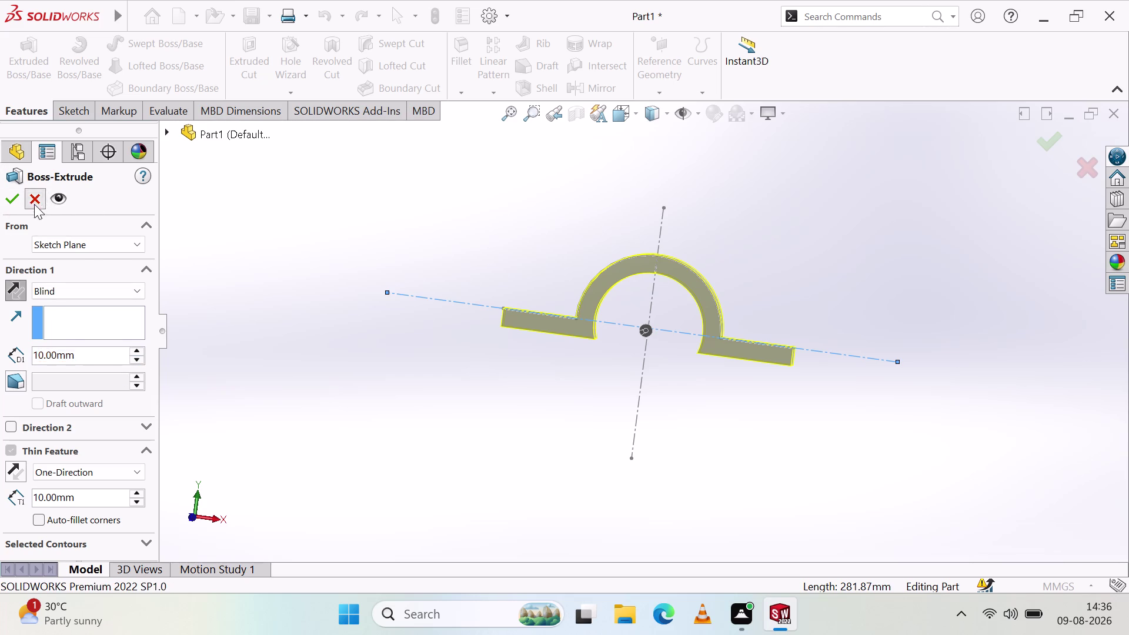
middle_drag(465, 226, 487, 286)
Snap the view back to the straight-on Front view using the triad.
middle_click(487, 286)
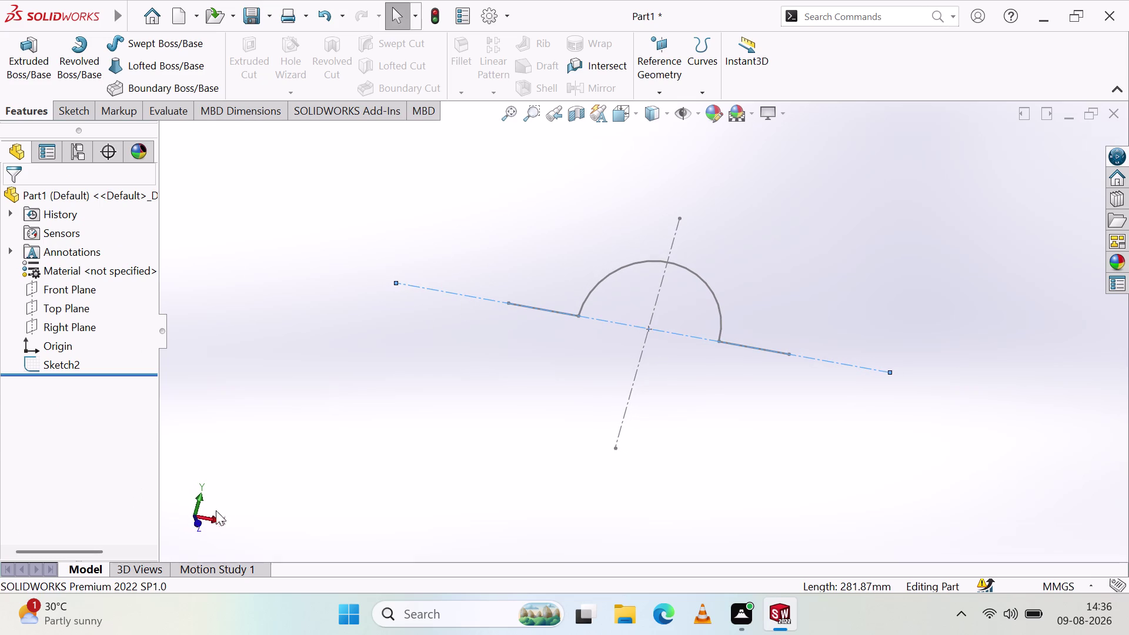
click(211, 516)
click(219, 520)
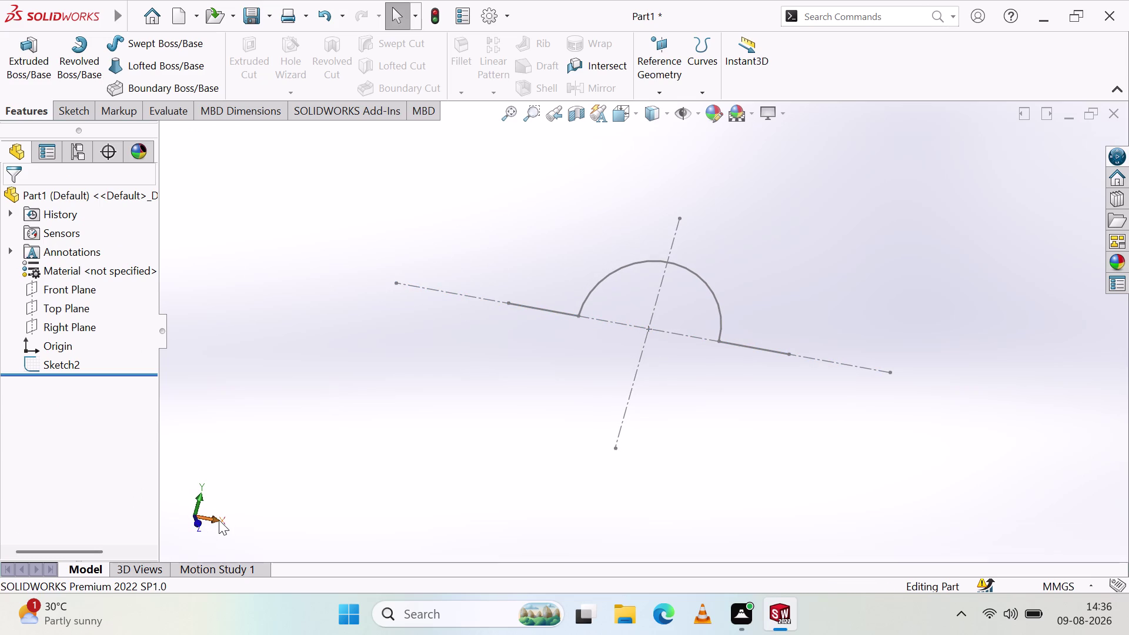
click(169, 515)
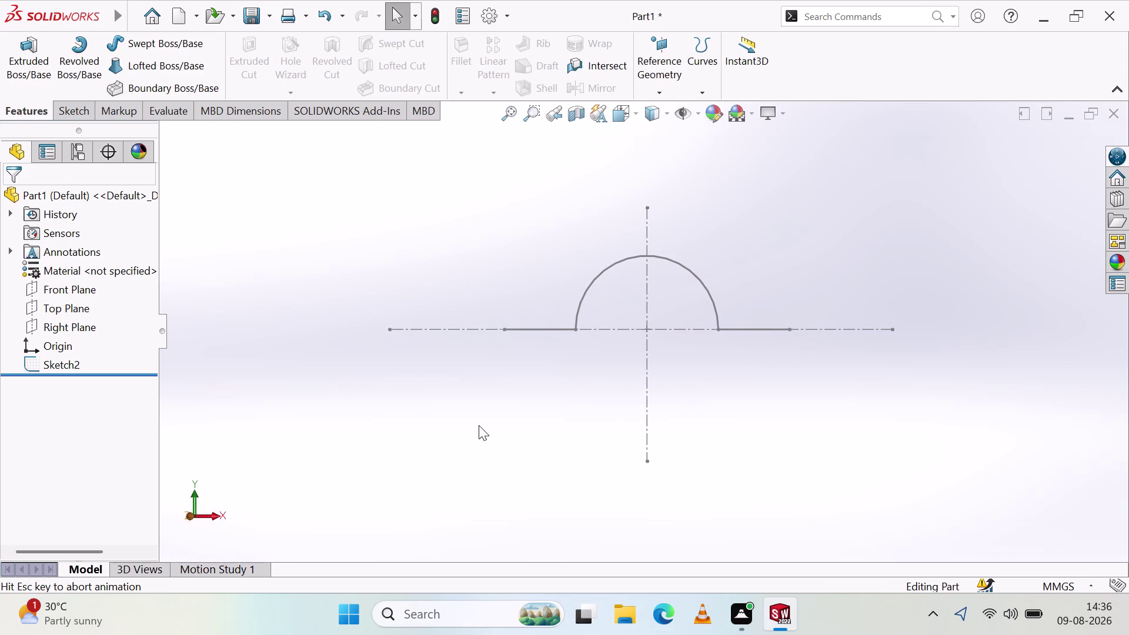
Bring up the Sketch tools, try reopening the semicircle sketch, then start Edit Sketch.
click(70, 116)
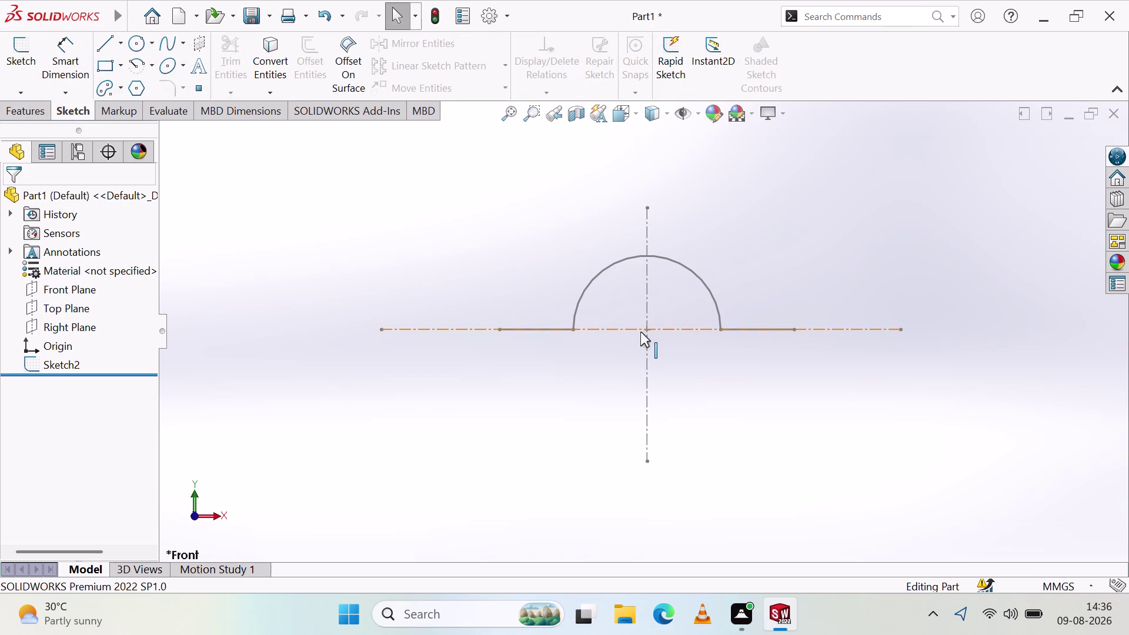
click(639, 330)
drag(416, 362, 422, 367)
click(421, 369)
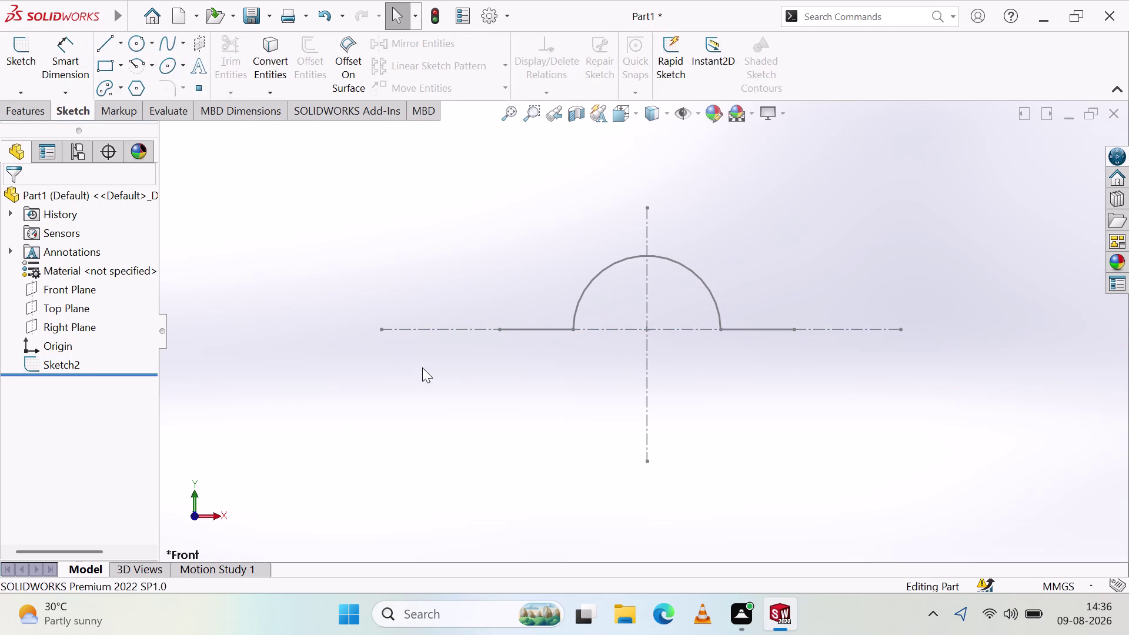
click(534, 382)
click(536, 378)
click(579, 302)
click(579, 302)
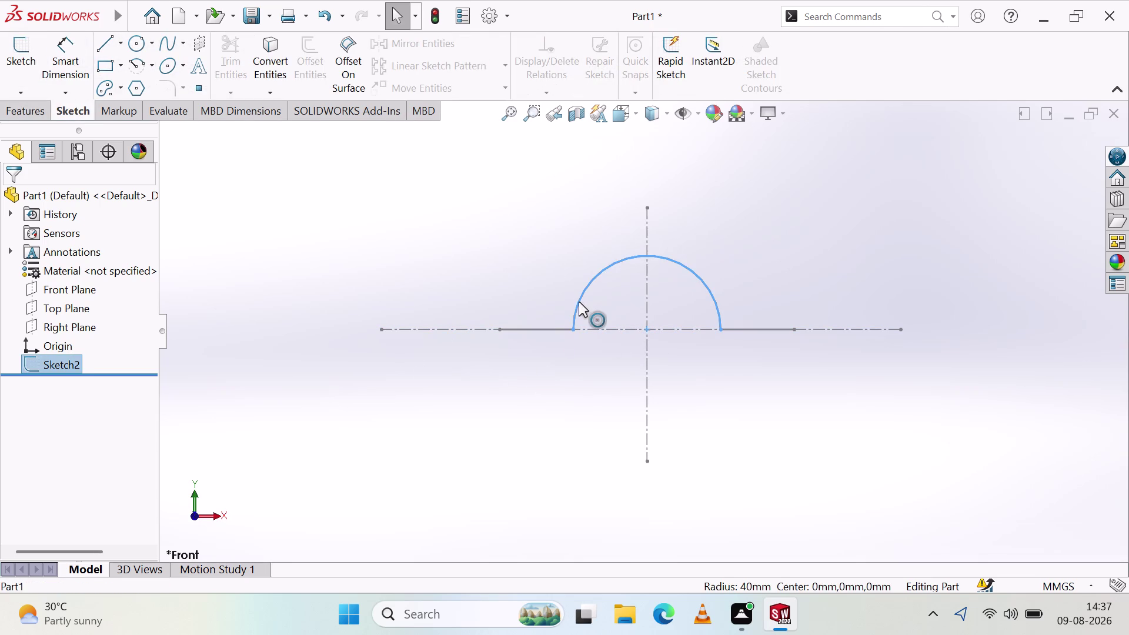
double_click(554, 329)
key(Escape)
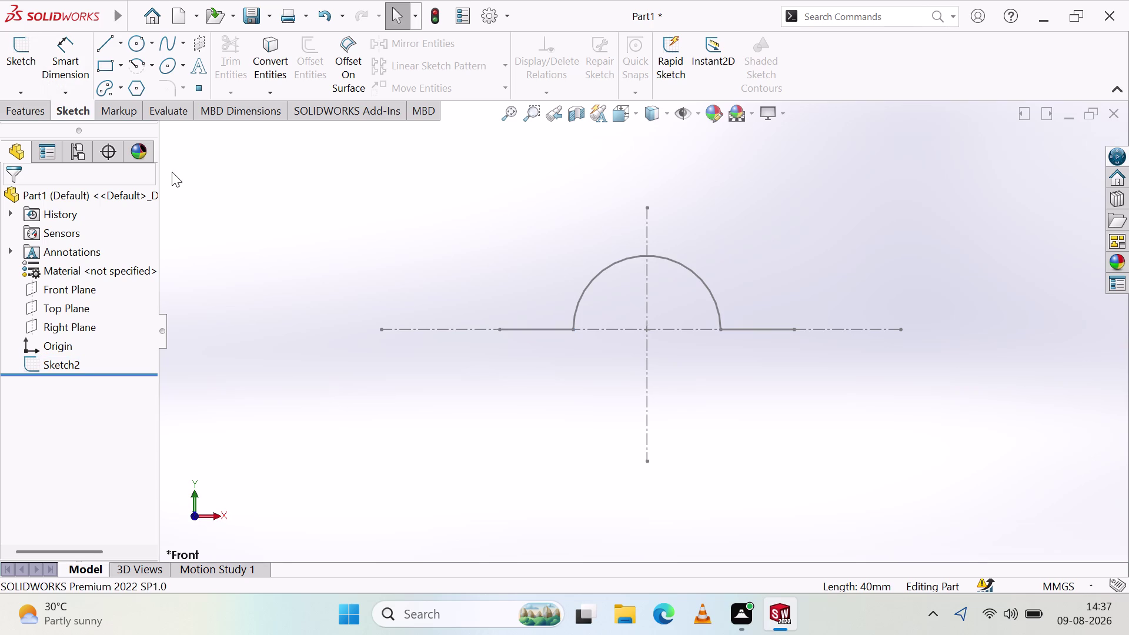
click(35, 76)
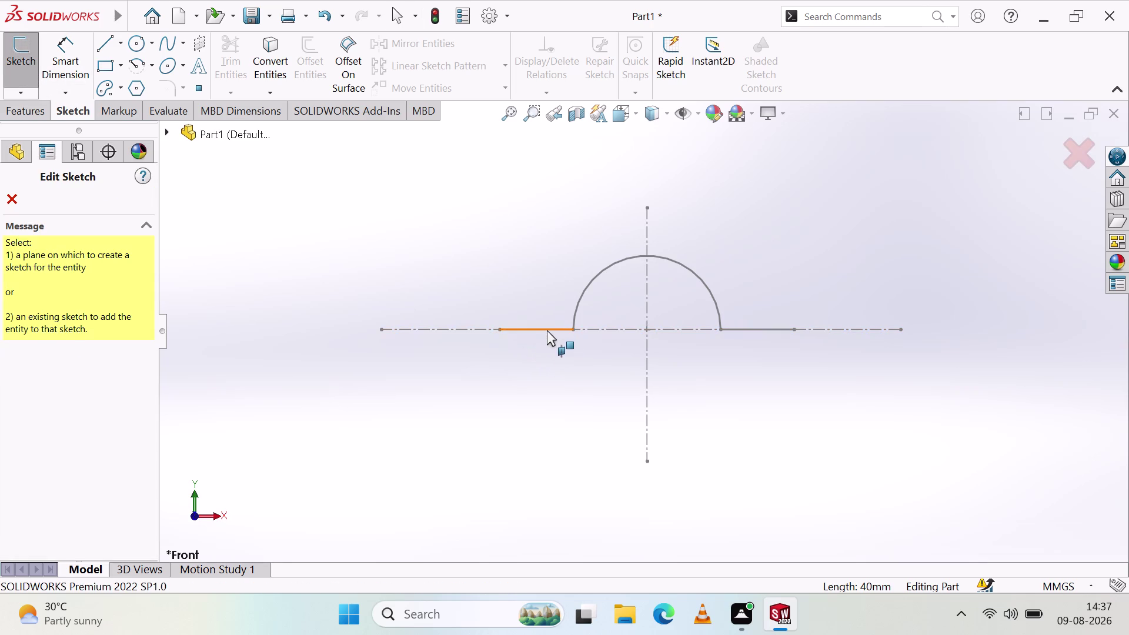
click(547, 330)
key(Escape)
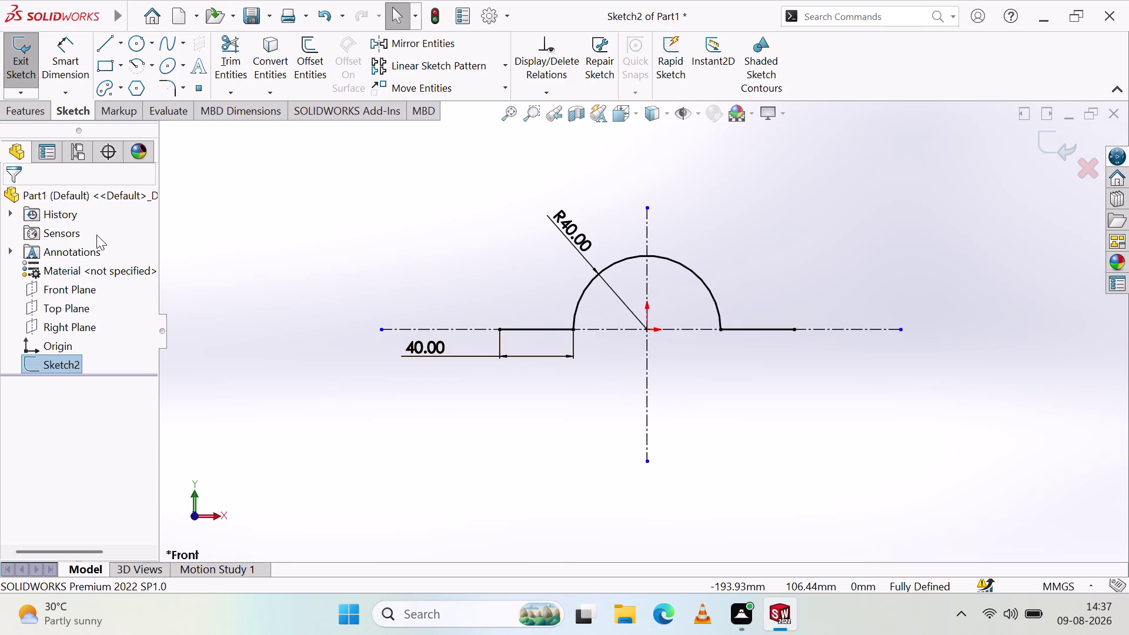
click(54, 367)
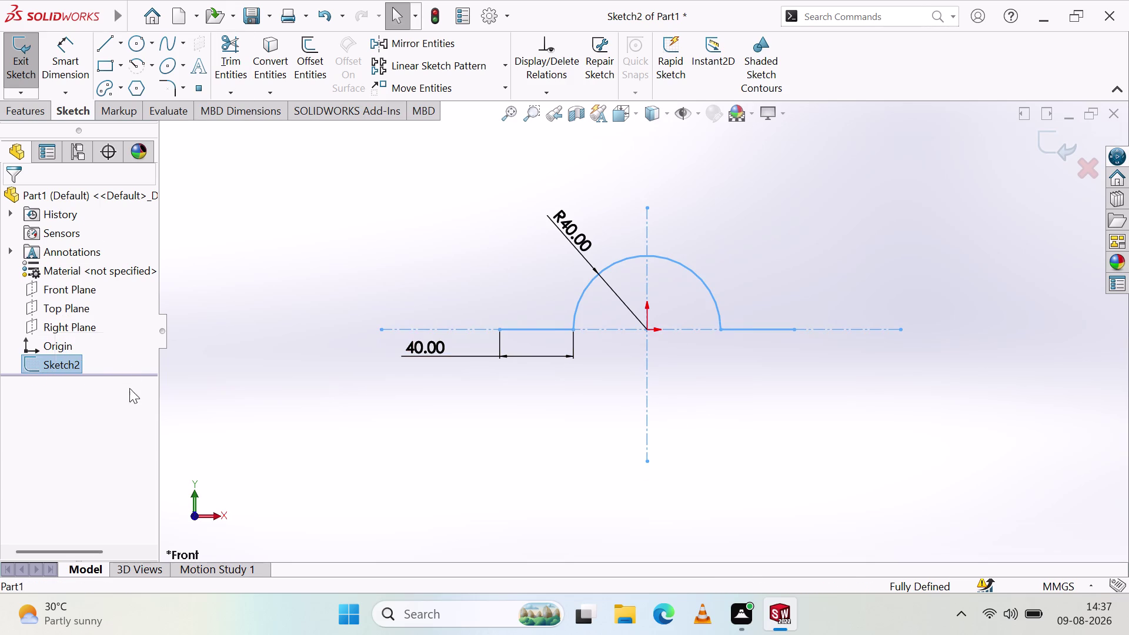
key(Escape)
key(Escape)
key(Escape)
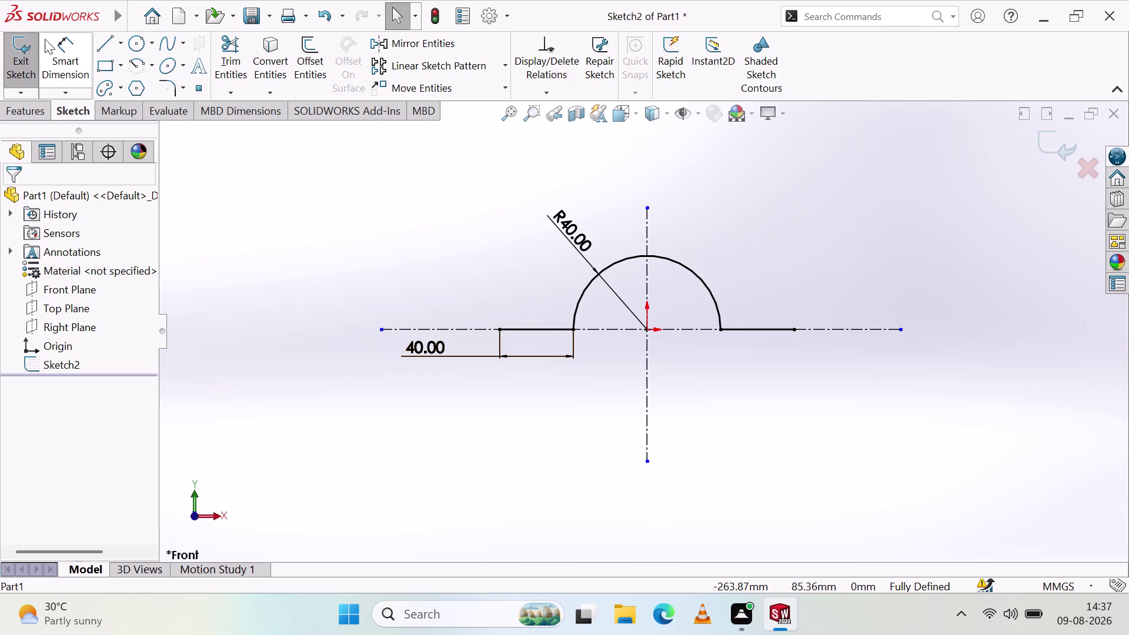
click(106, 38)
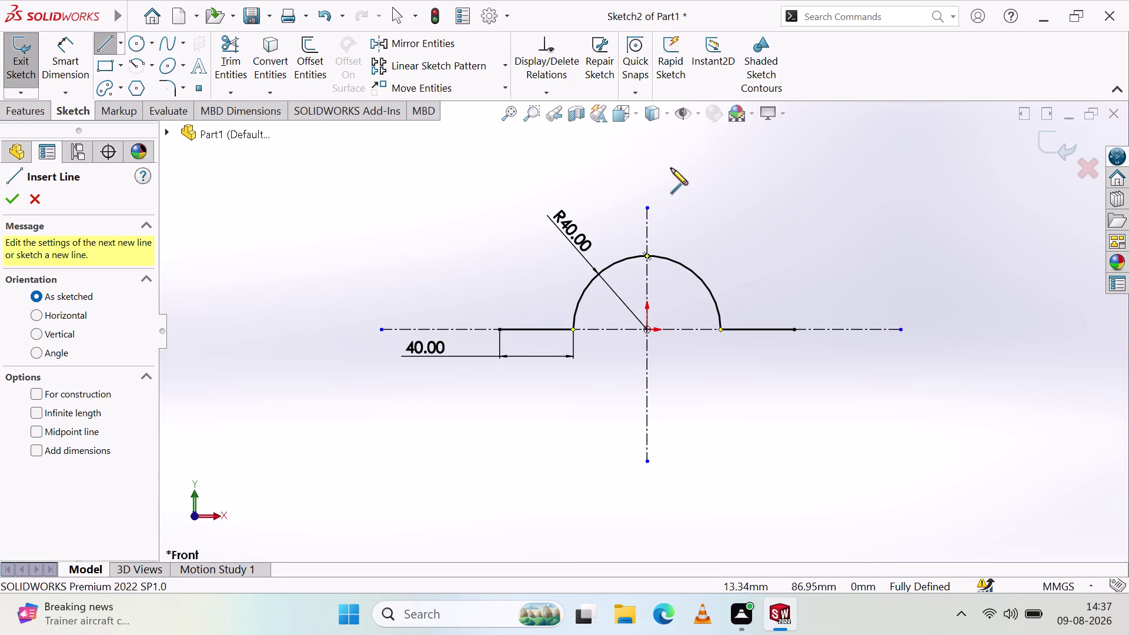
click(33, 203)
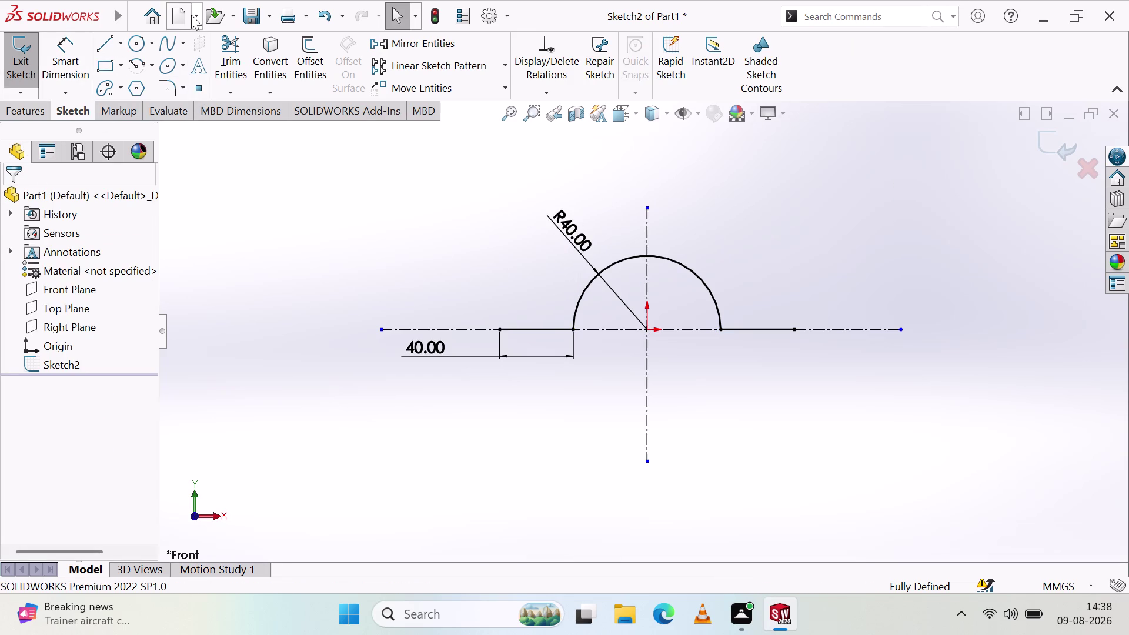
Cancel a first rectangle attempt and zoom and pan onto the arc's top.
click(102, 70)
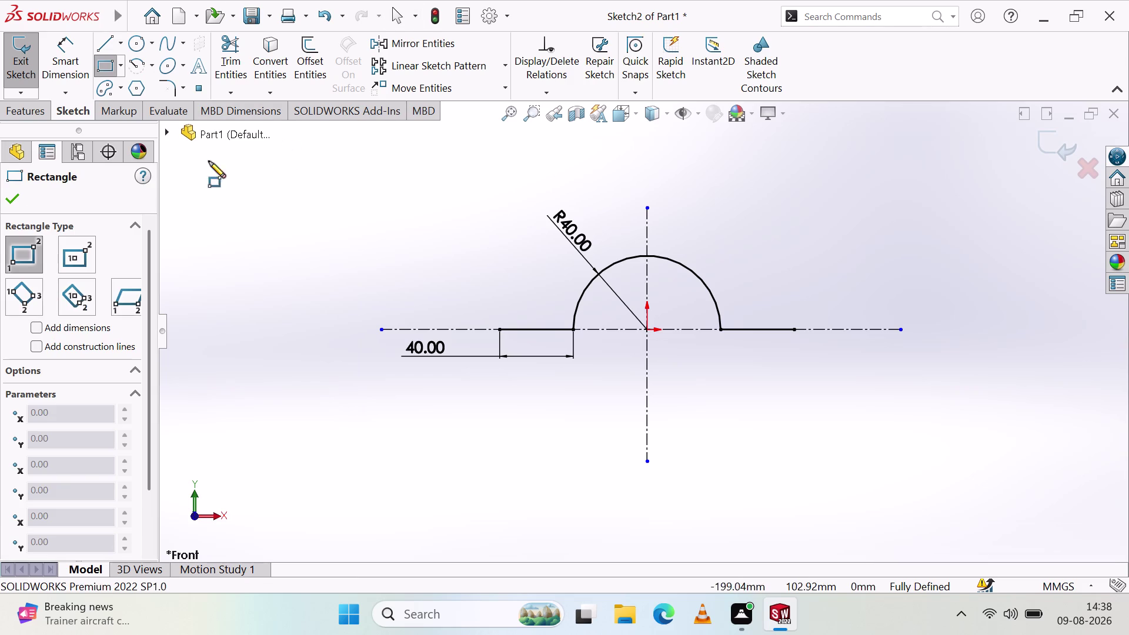
key(Escape)
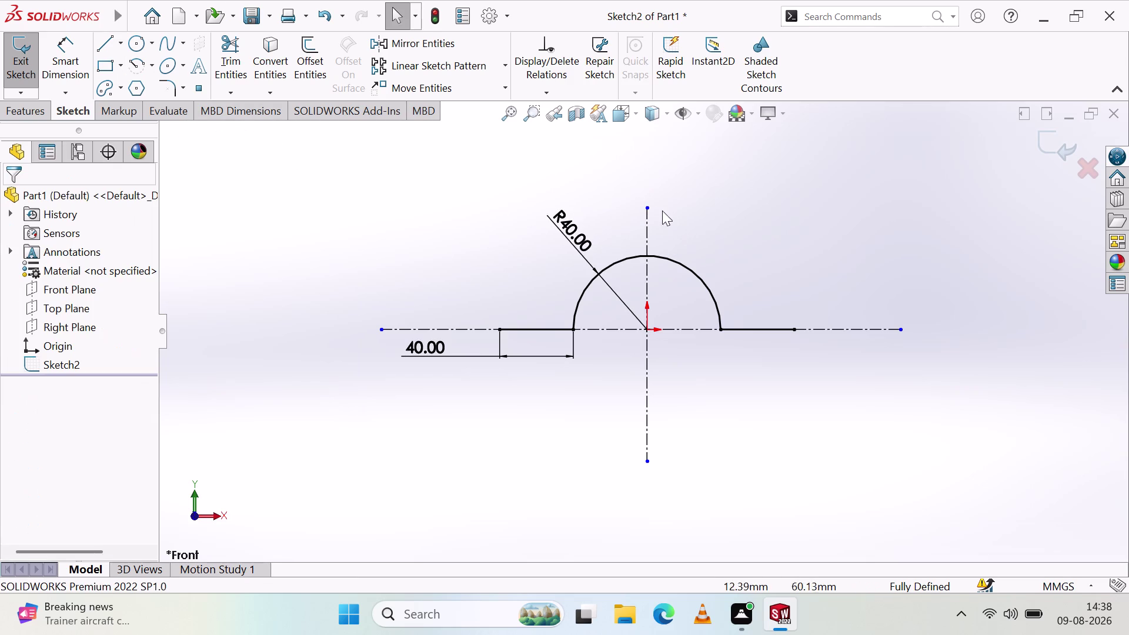
scroll(up, 3)
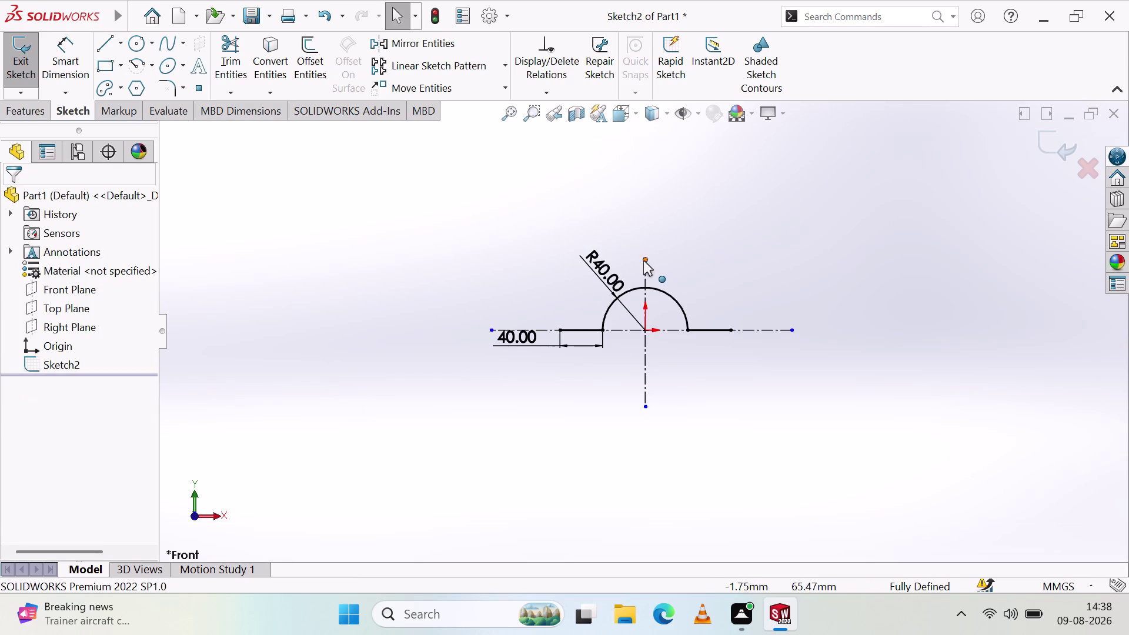
drag(645, 259, 640, 148)
click(452, 243)
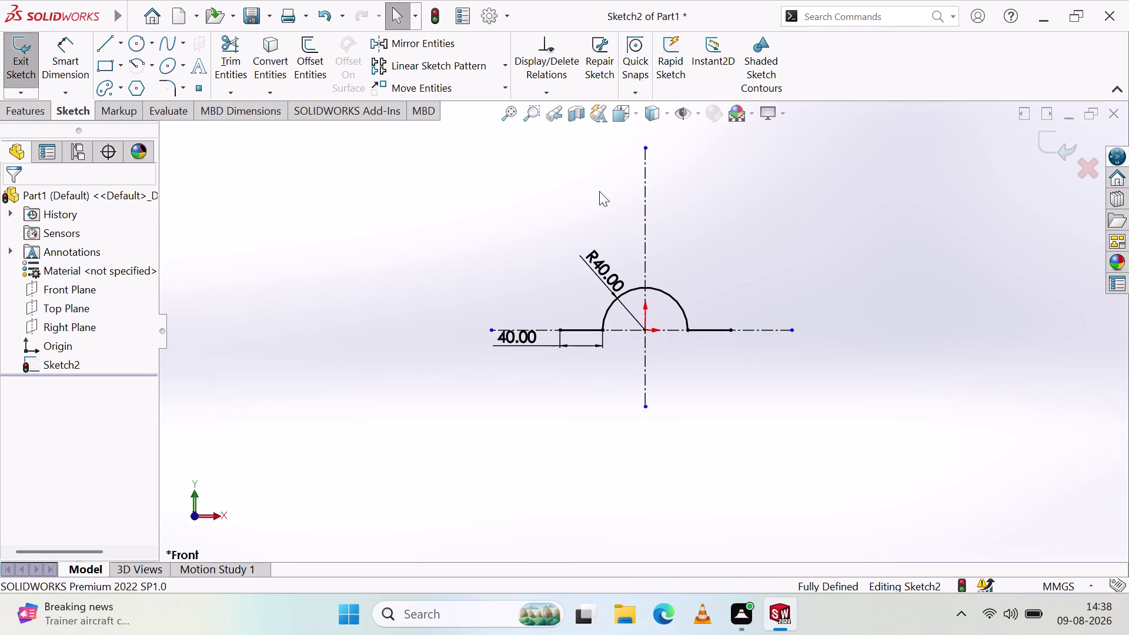
scroll(down, 3)
click(107, 67)
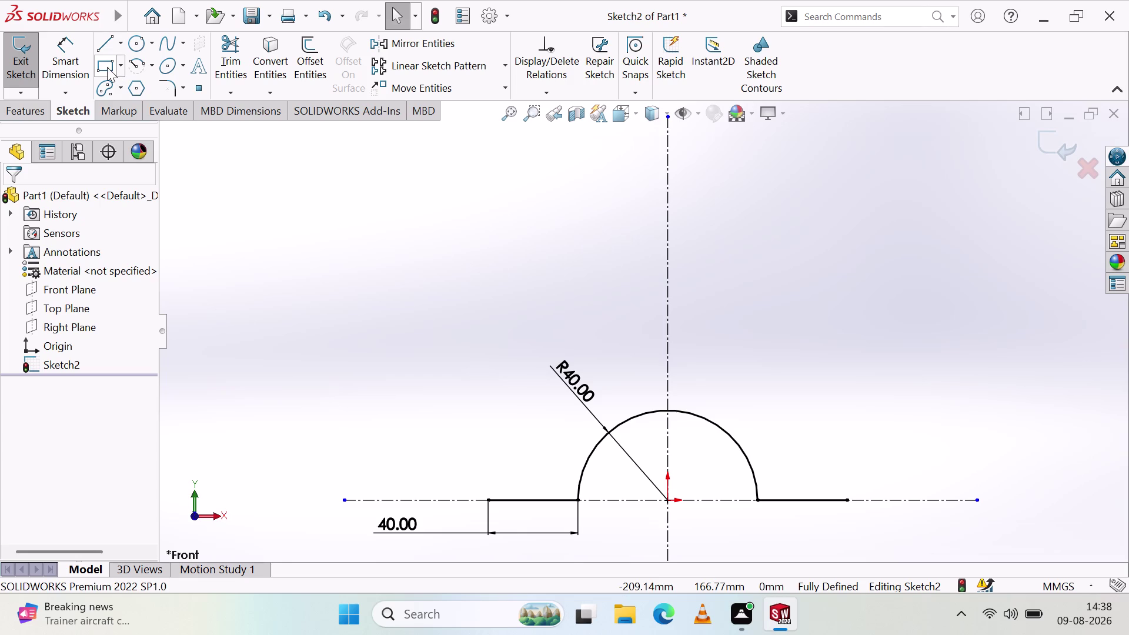
Draw a corner rectangle from the arc's top point to a corner high above.
click(668, 411)
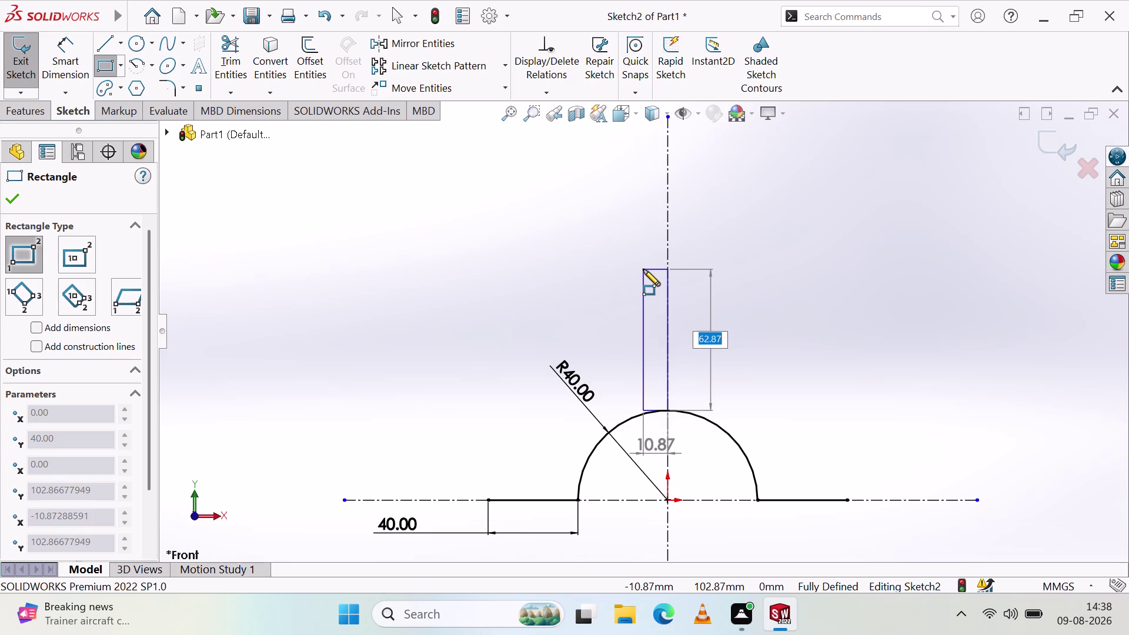
key(Escape)
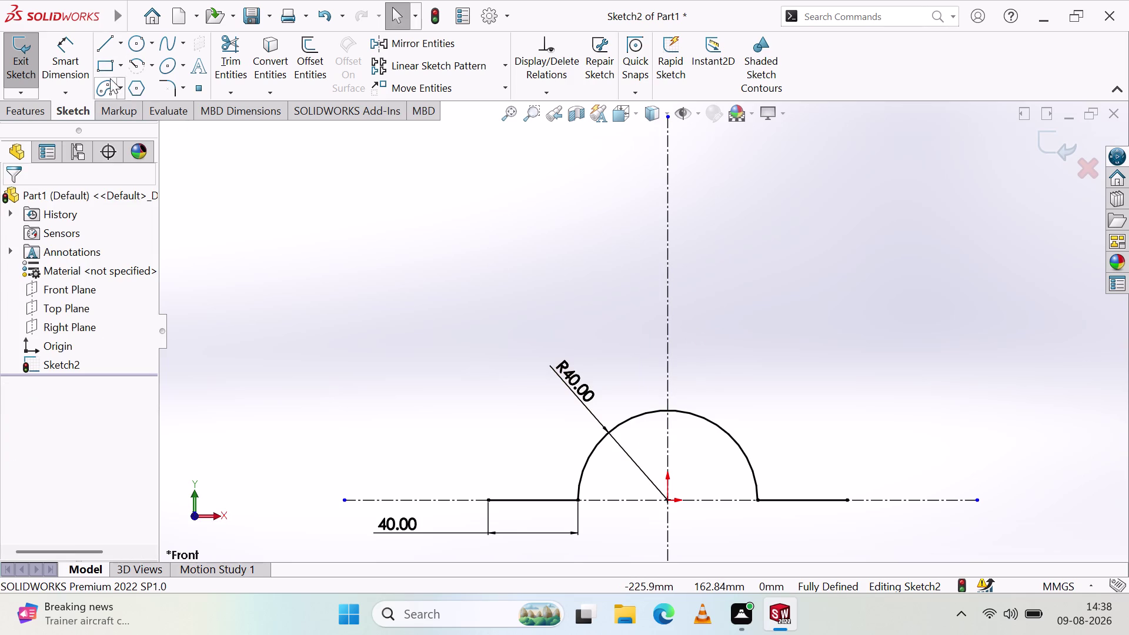
click(107, 66)
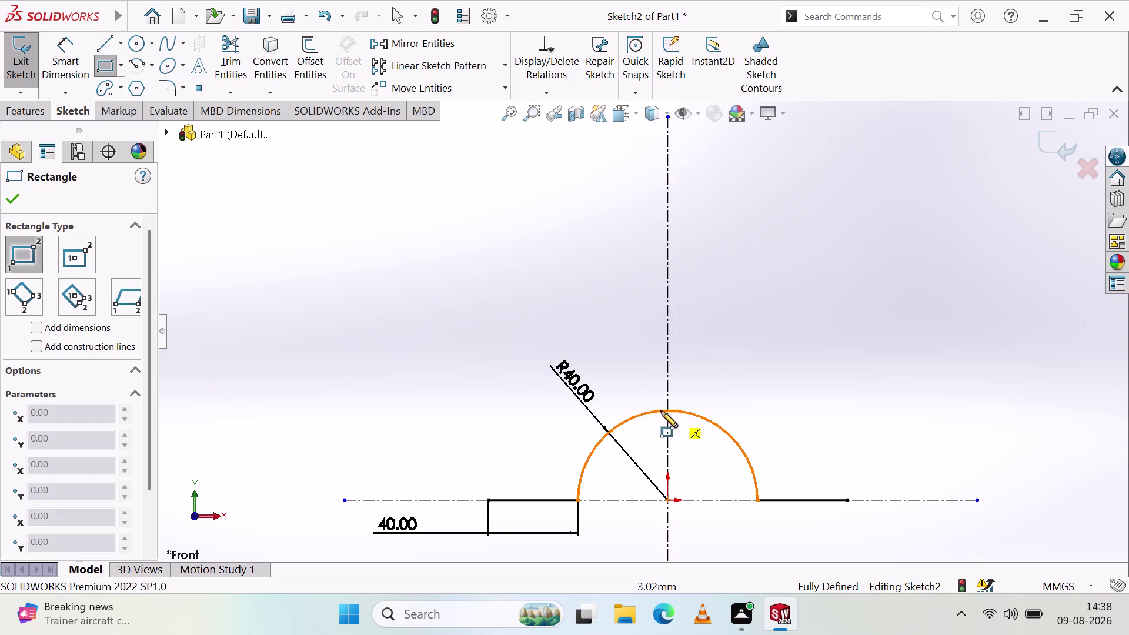
click(653, 411)
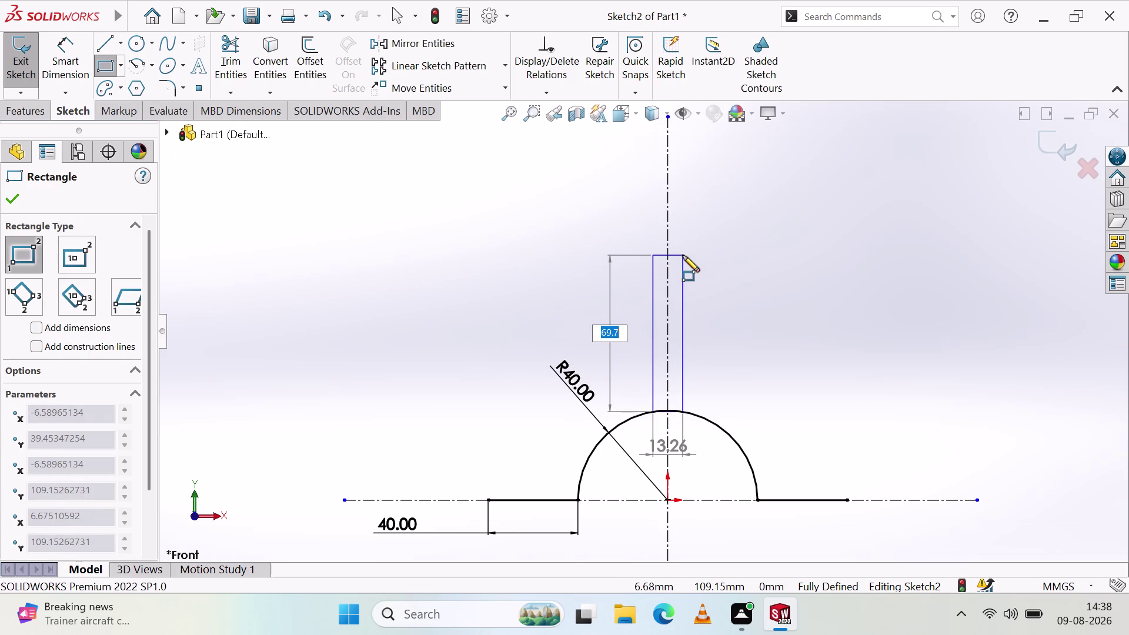
click(683, 256)
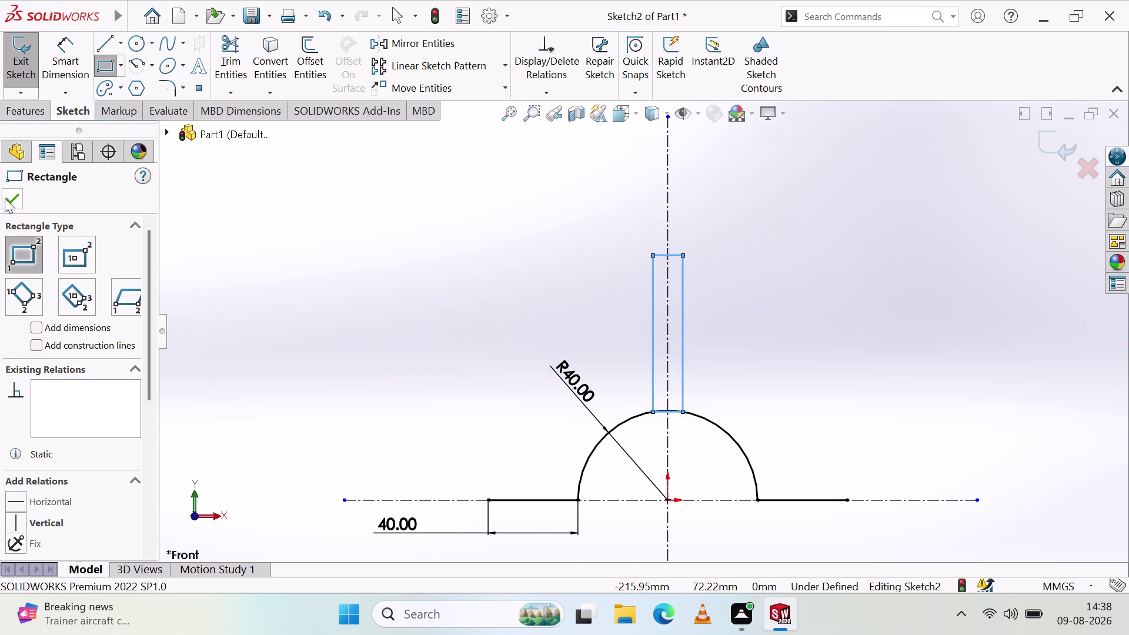
Finish the rectangle and place a height dimension (about 69.70 mm) on its left side.
click(3, 193)
click(559, 314)
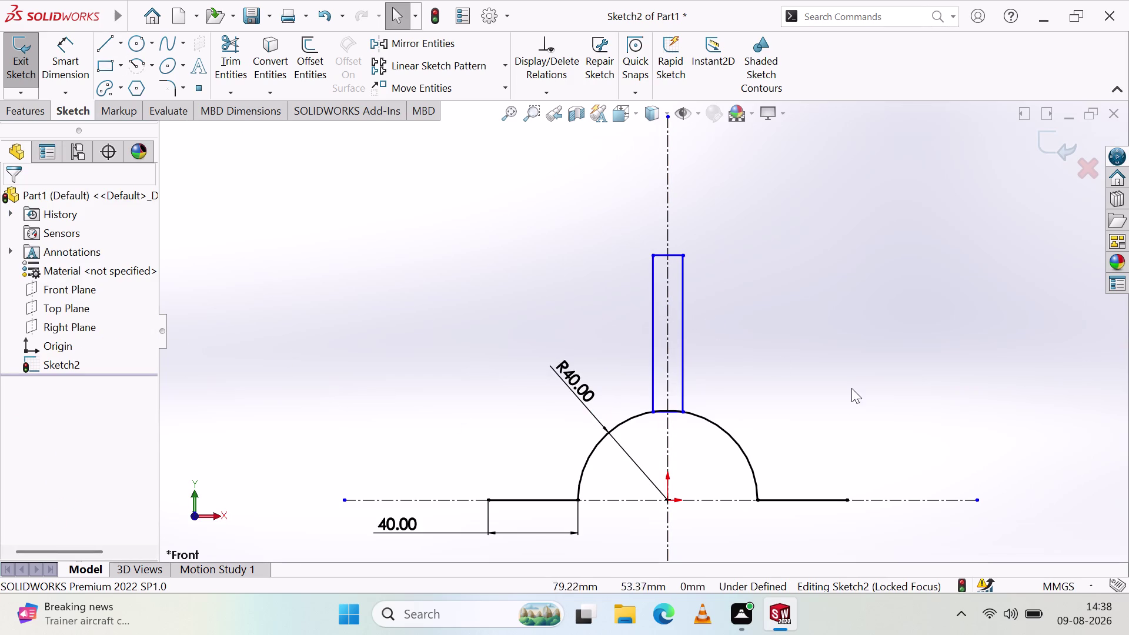
click(55, 55)
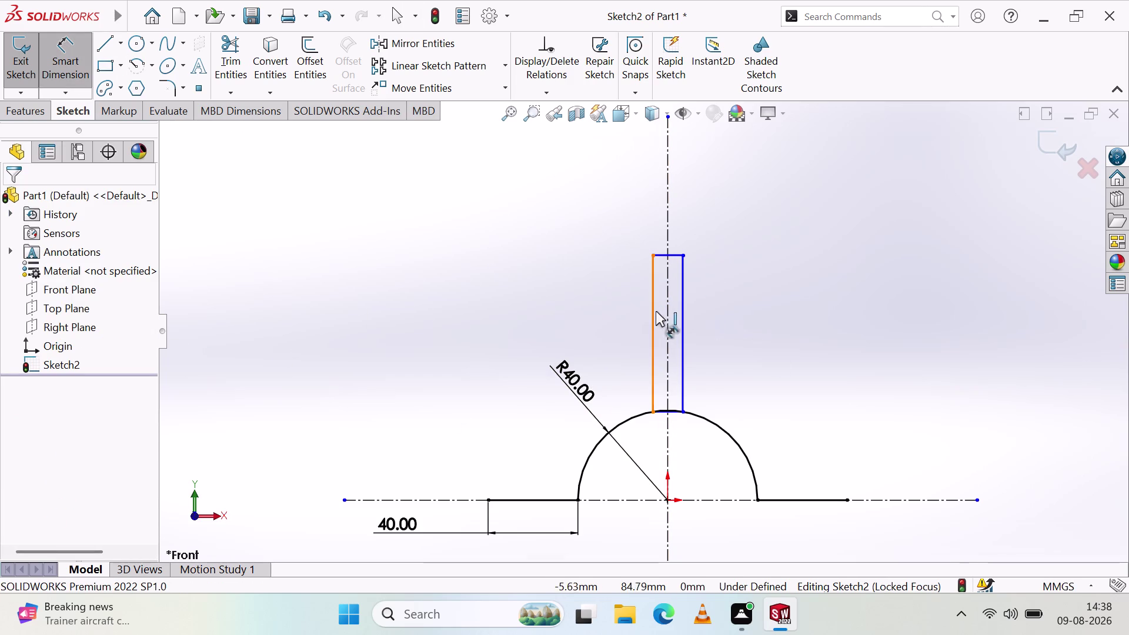
click(653, 310)
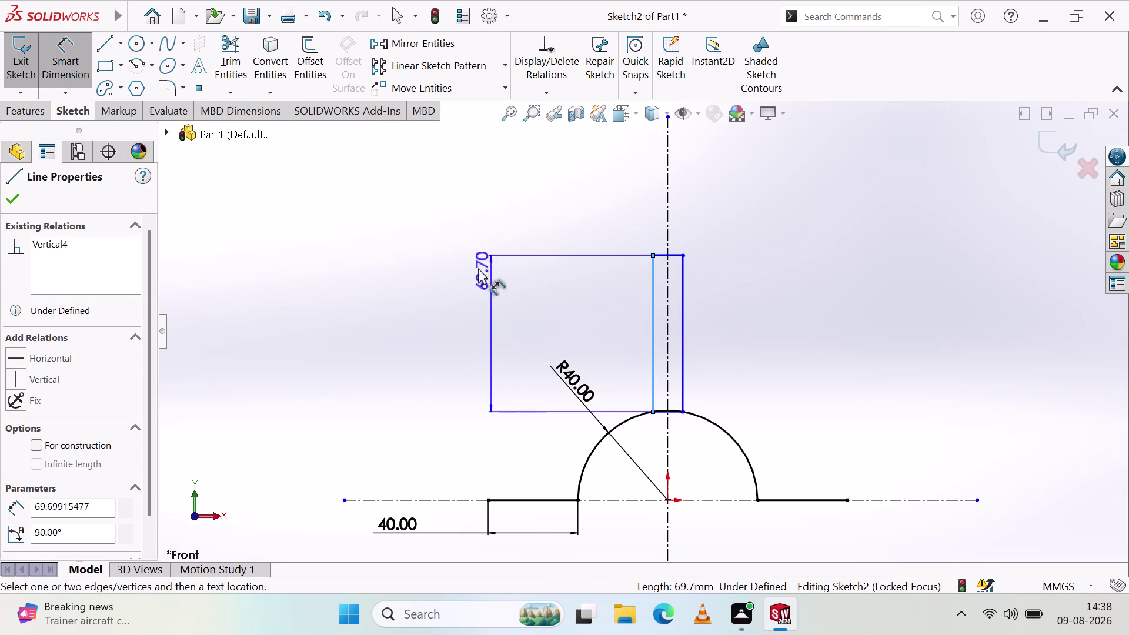
click(412, 261)
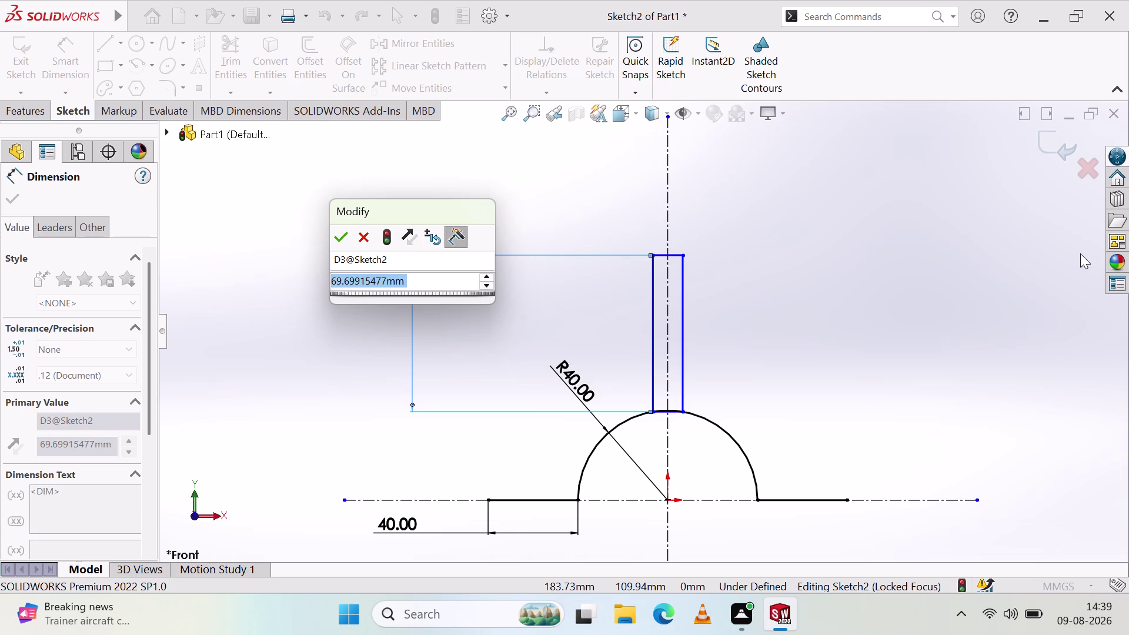
Enter the height formula 40-25 in the dimension's Modify box.
key(BackSpace)
key(4)
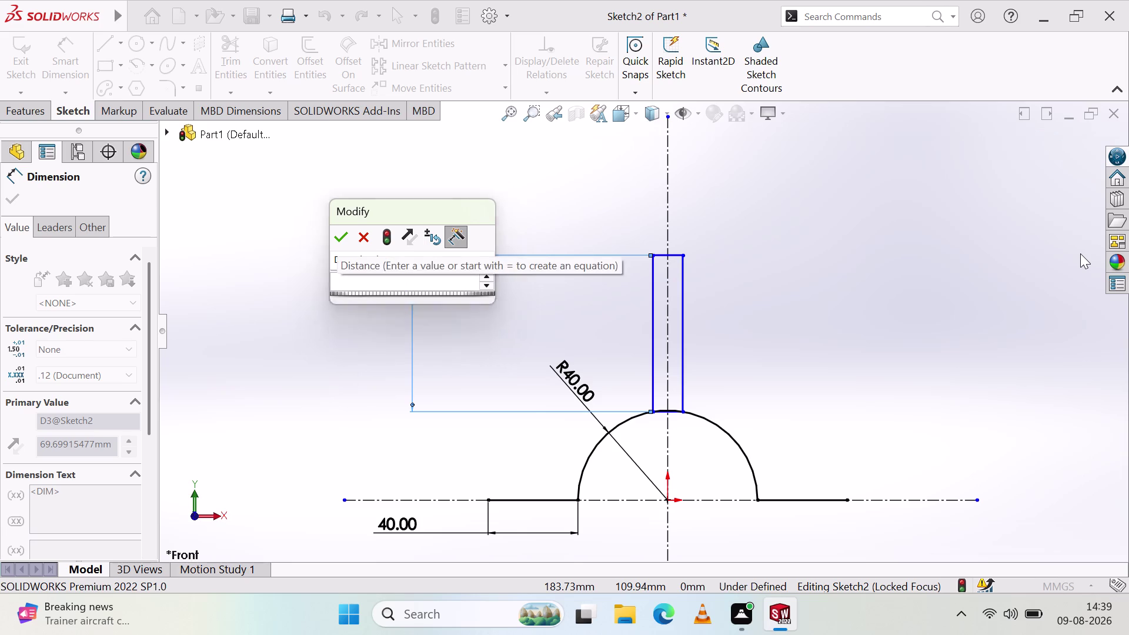
key(0)
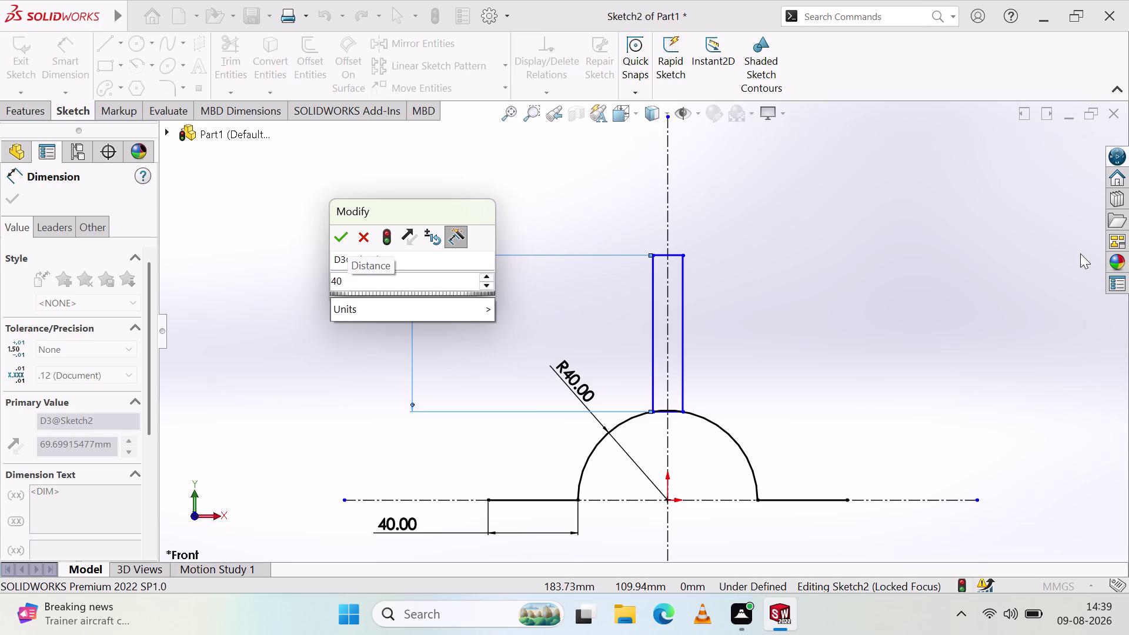
text(_25)
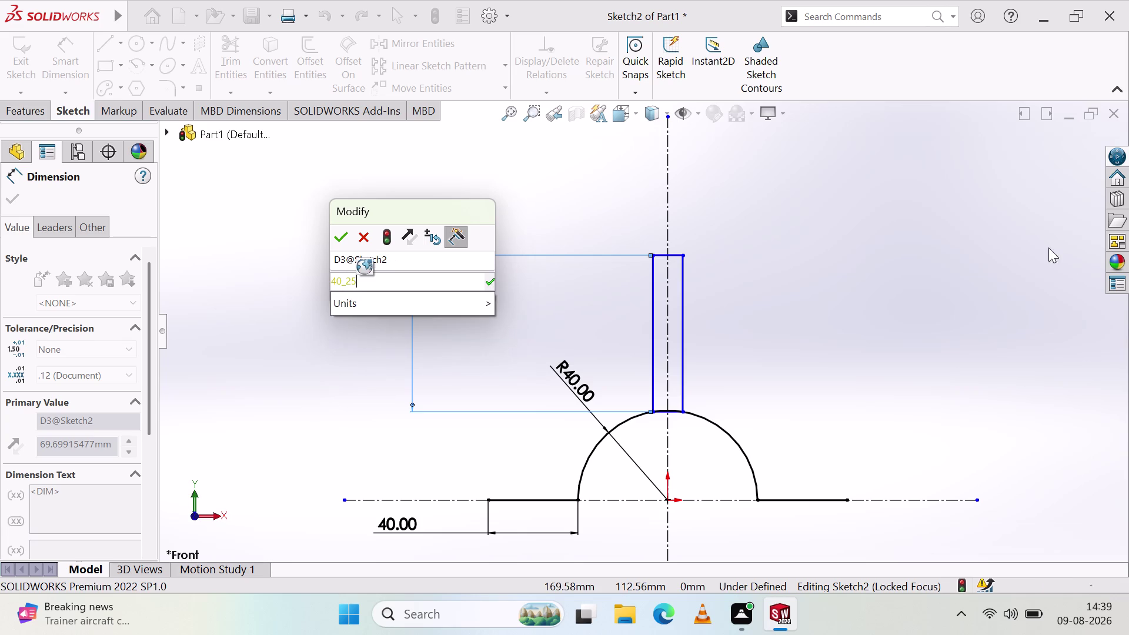
key(BackSpace)
key(BackSpace)
key(BackSpace)
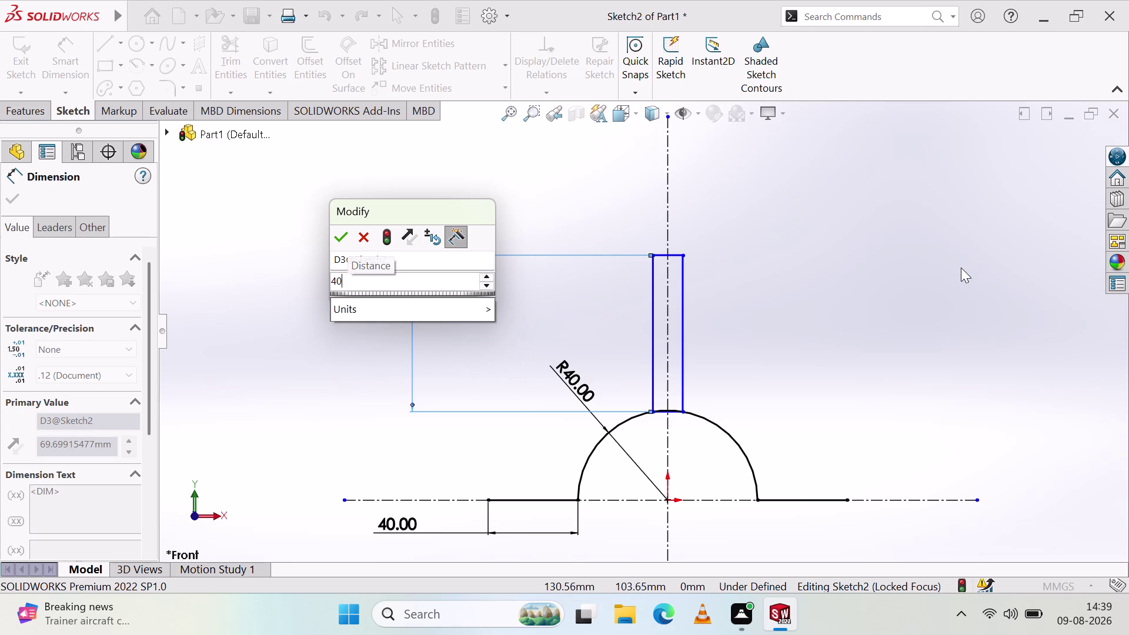
key(shift+underscore)
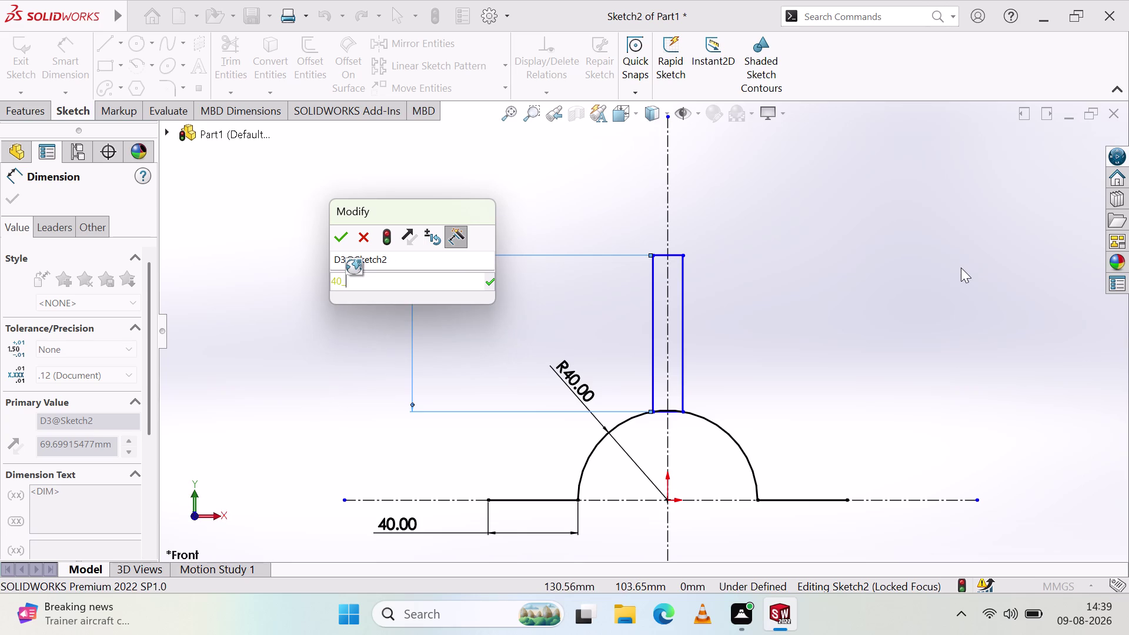
key(BackSpace)
key(minus)
key(2)
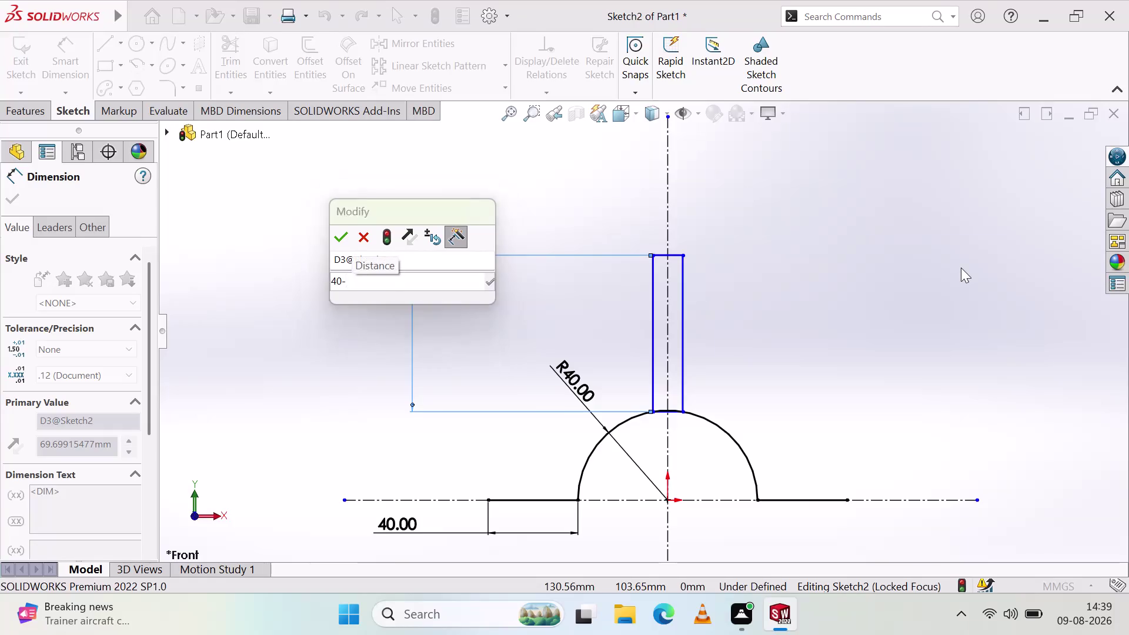
key(5)
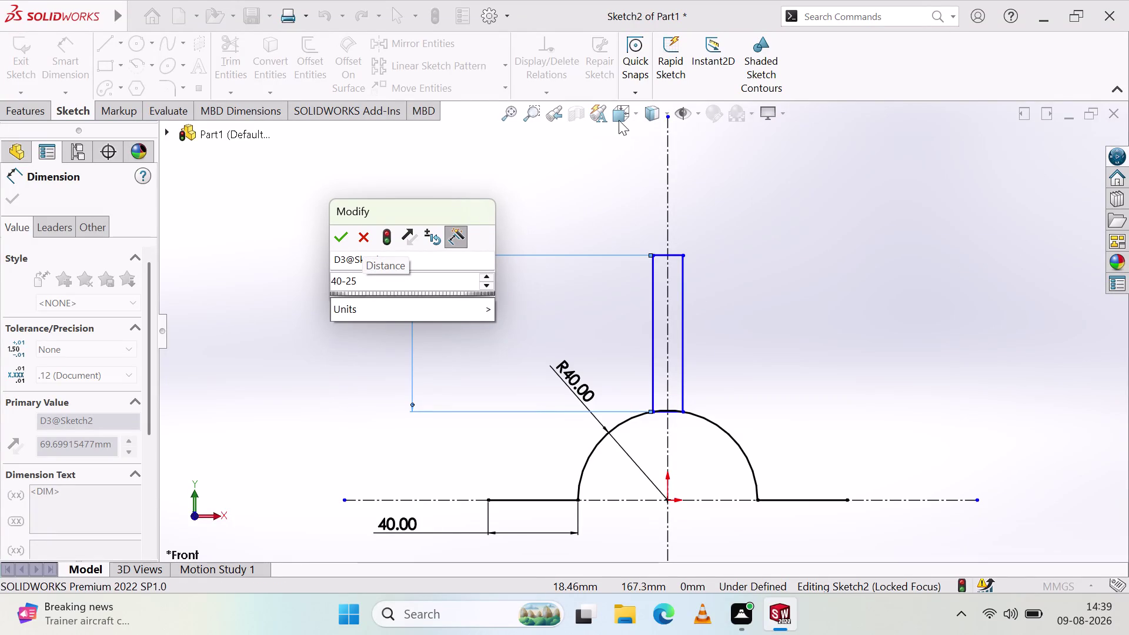
Accept the 15 mm height and move its label above the arc.
click(338, 238)
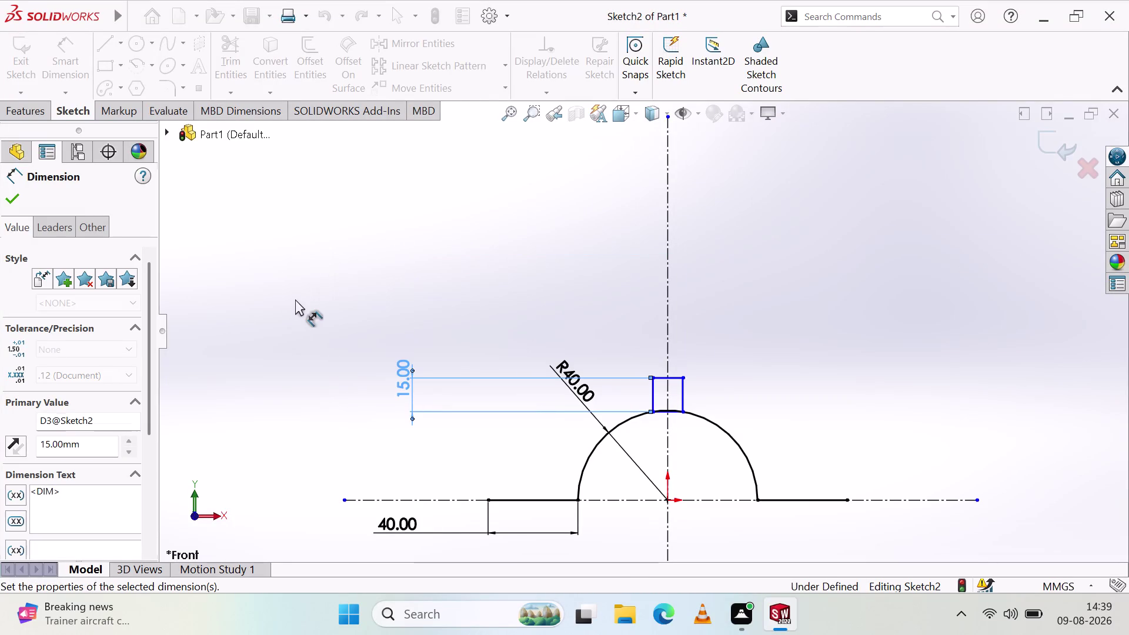
click(303, 309)
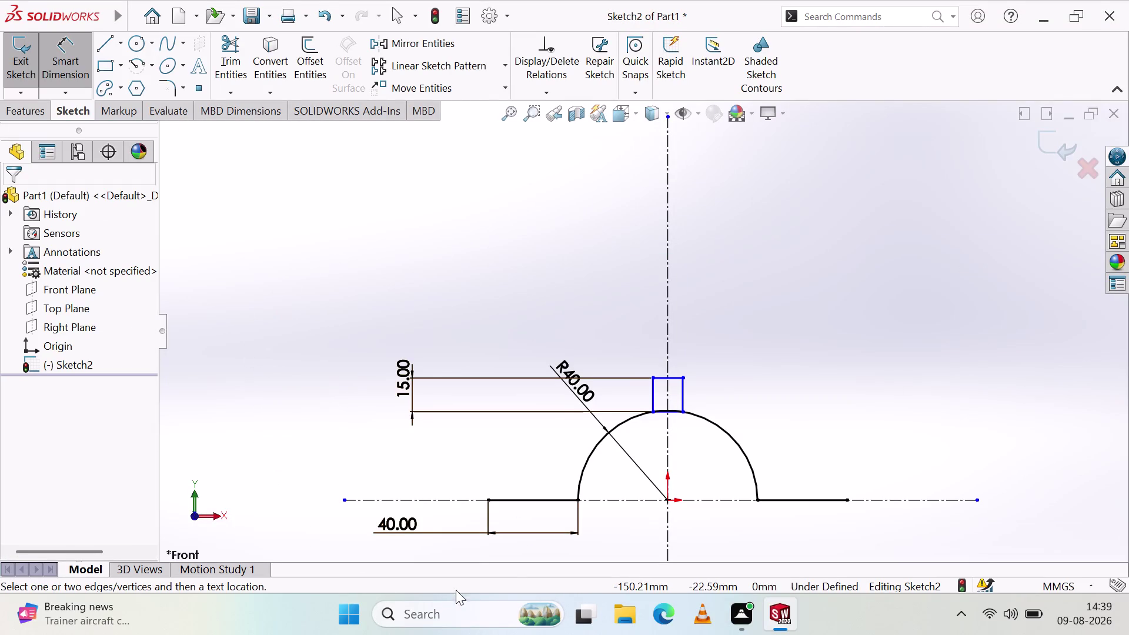
drag(400, 383, 495, 405)
click(424, 393)
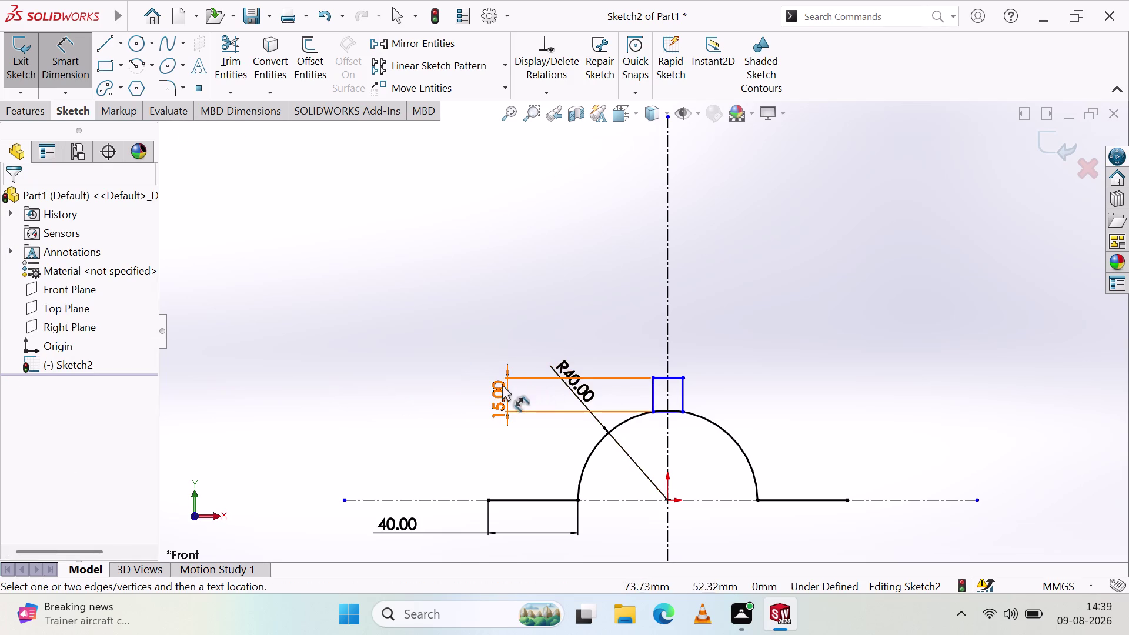
drag(497, 381, 498, 299)
drag(451, 371, 456, 364)
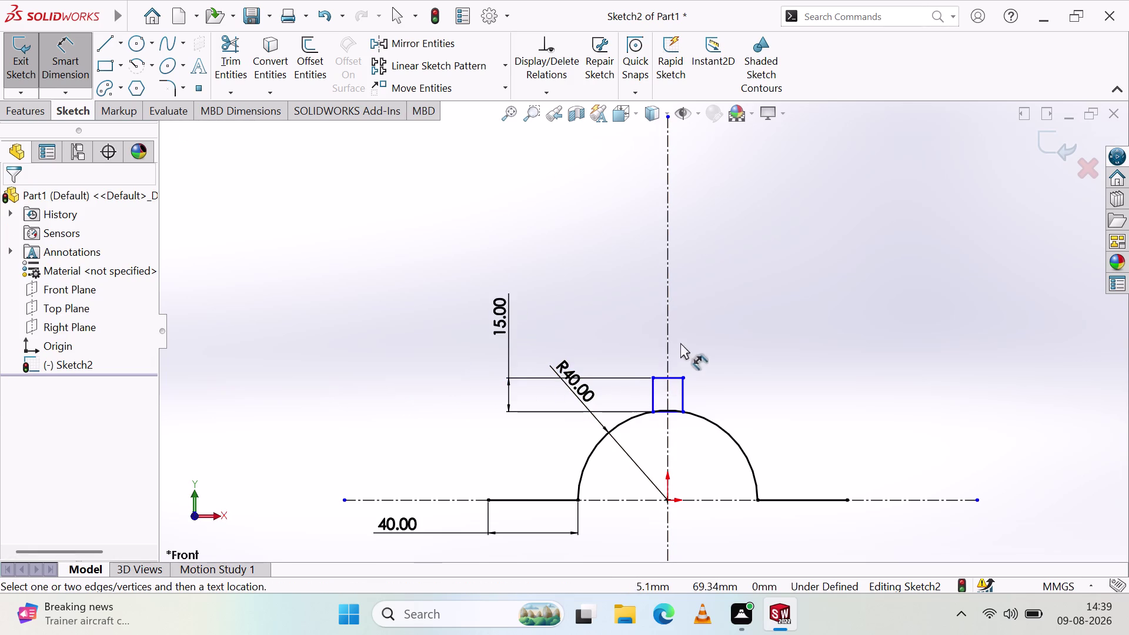
click(660, 375)
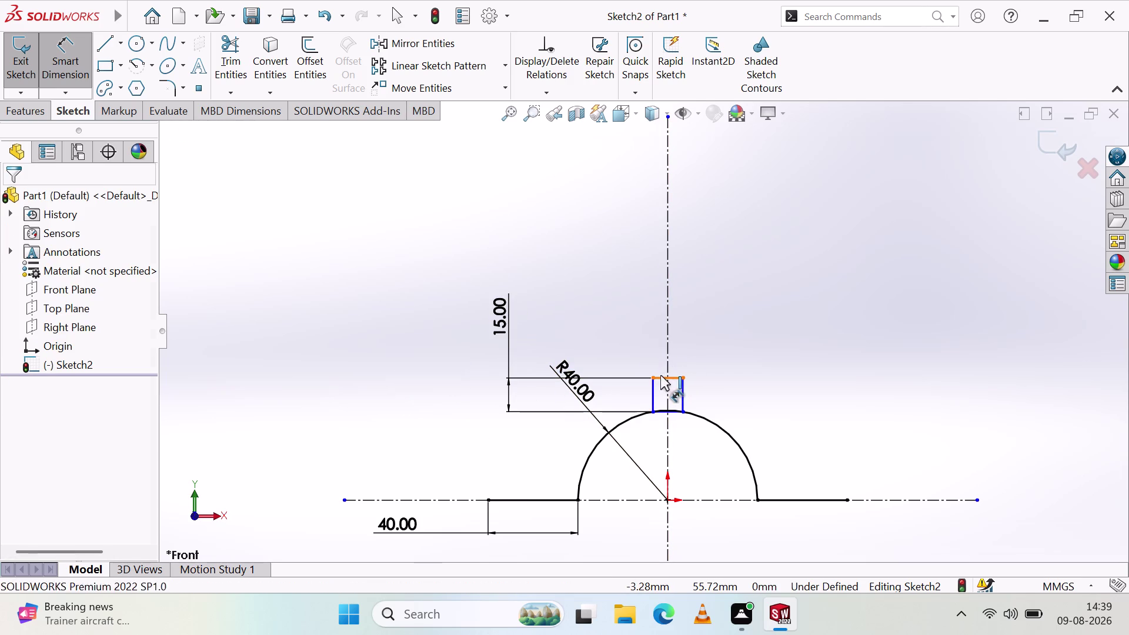
Dimension the rectangle's top edge to 10 mm wide and exit Smart Dimension.
click(610, 321)
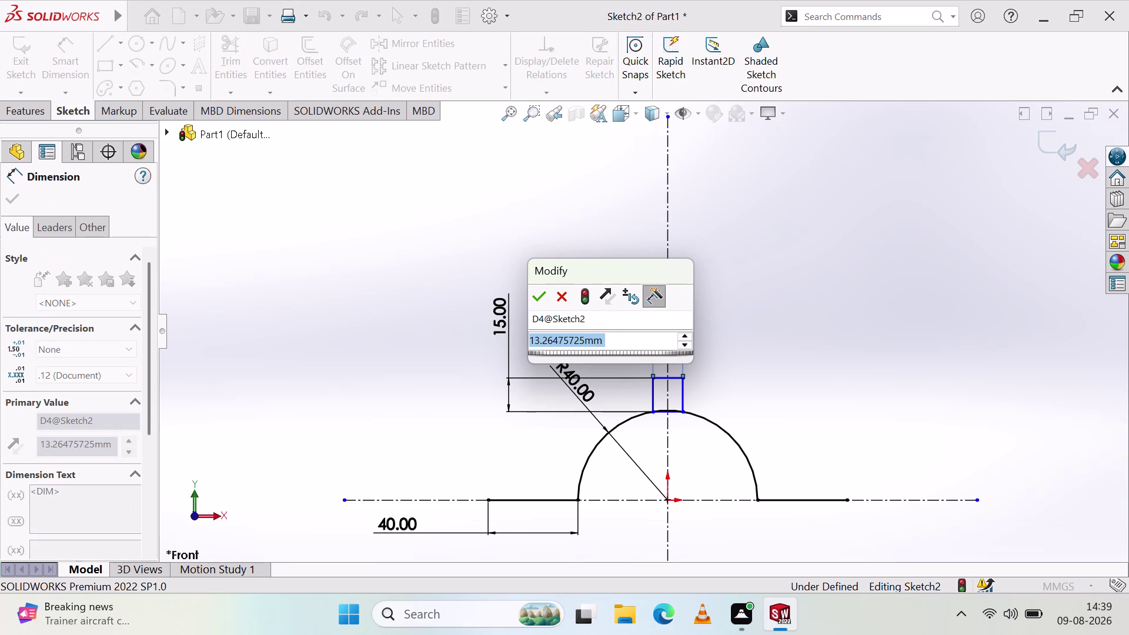
text(10)
click(539, 300)
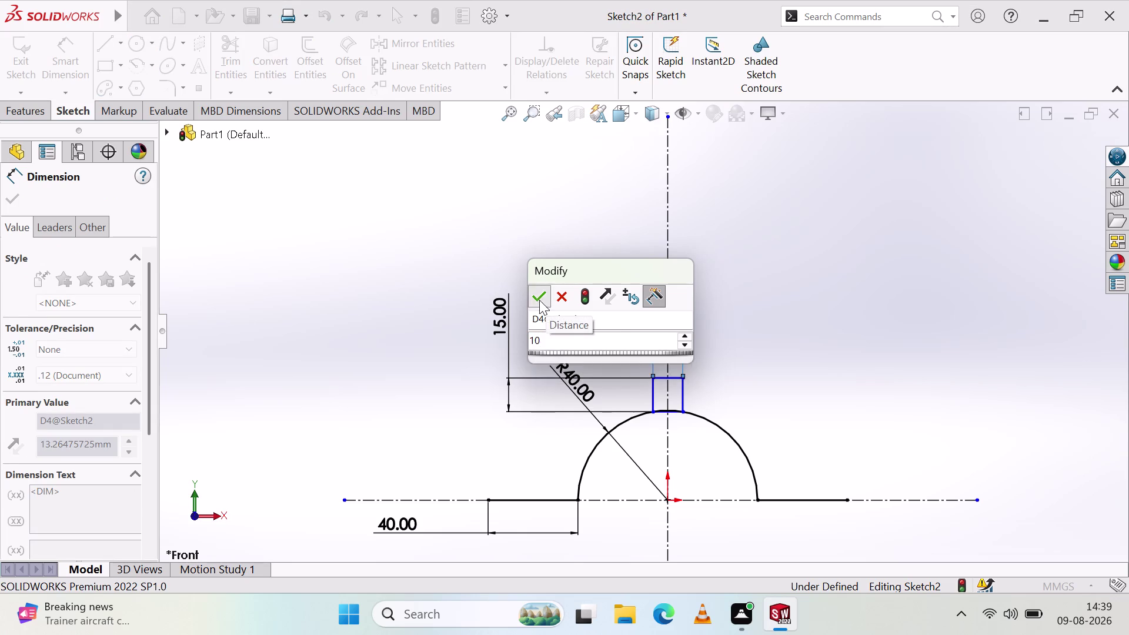
click(375, 324)
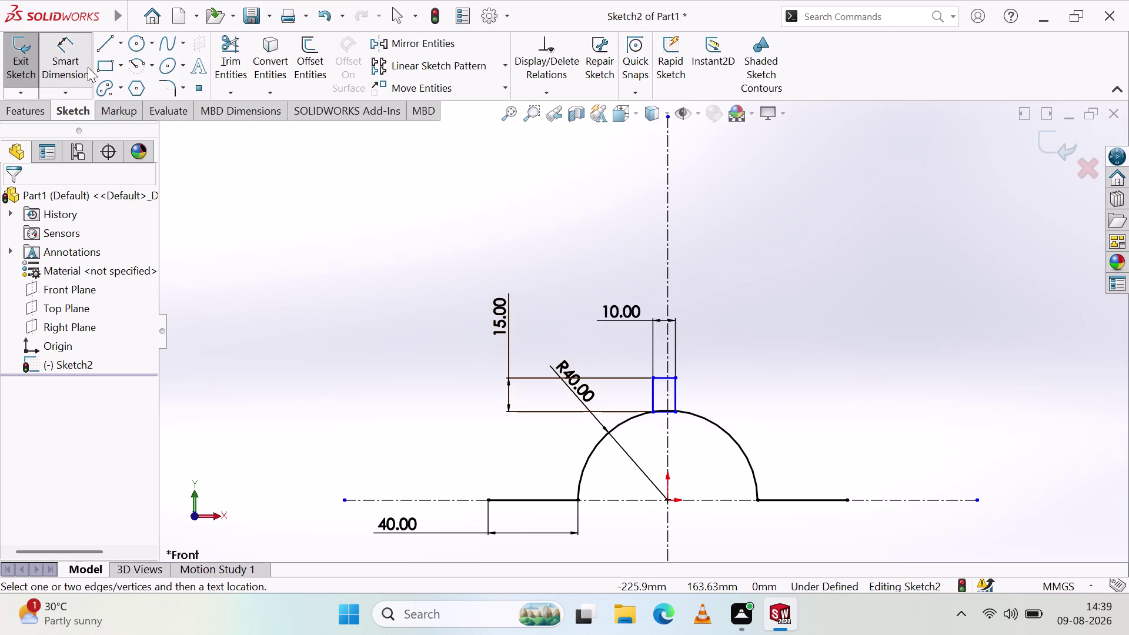
click(79, 61)
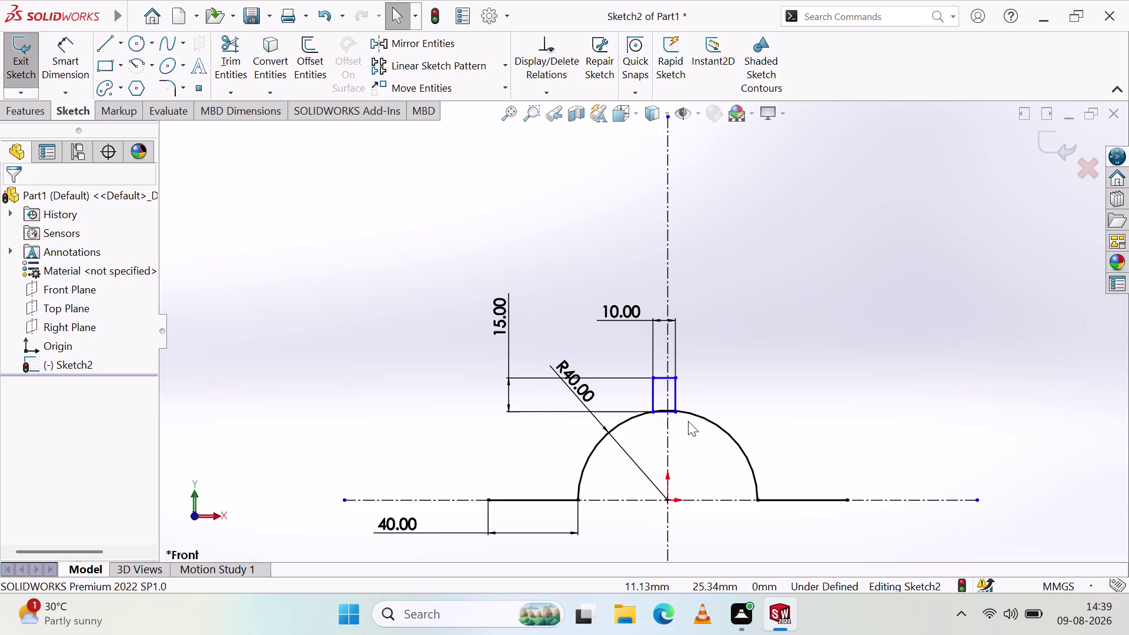
Make the rectangle's two bottom corners symmetric about the vertical centerline.
click(653, 411)
click(675, 410)
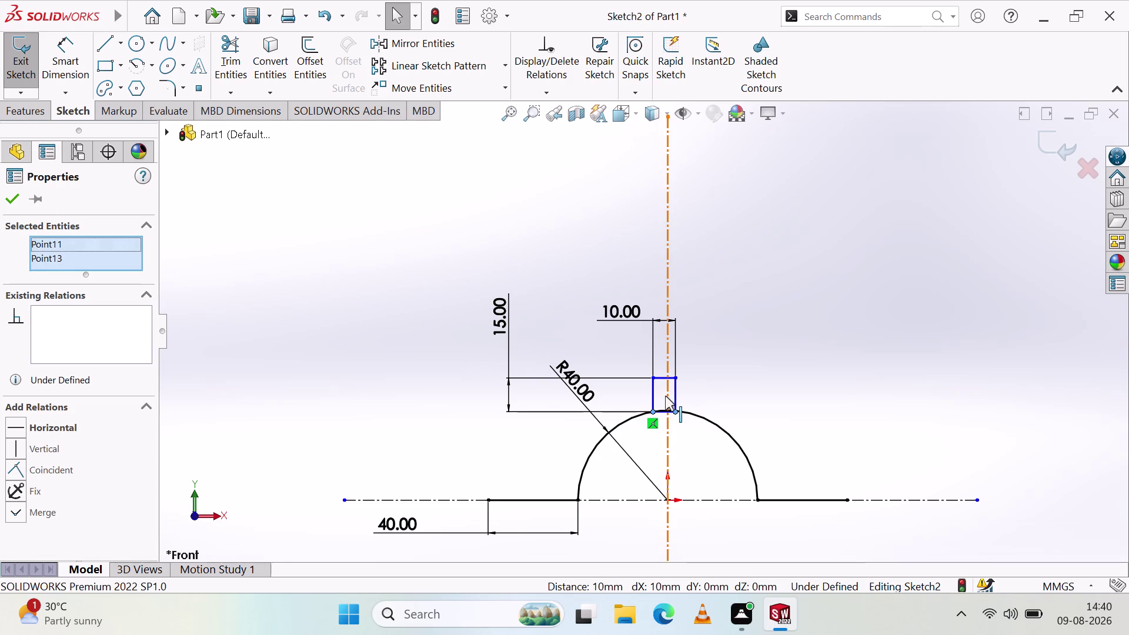
click(668, 397)
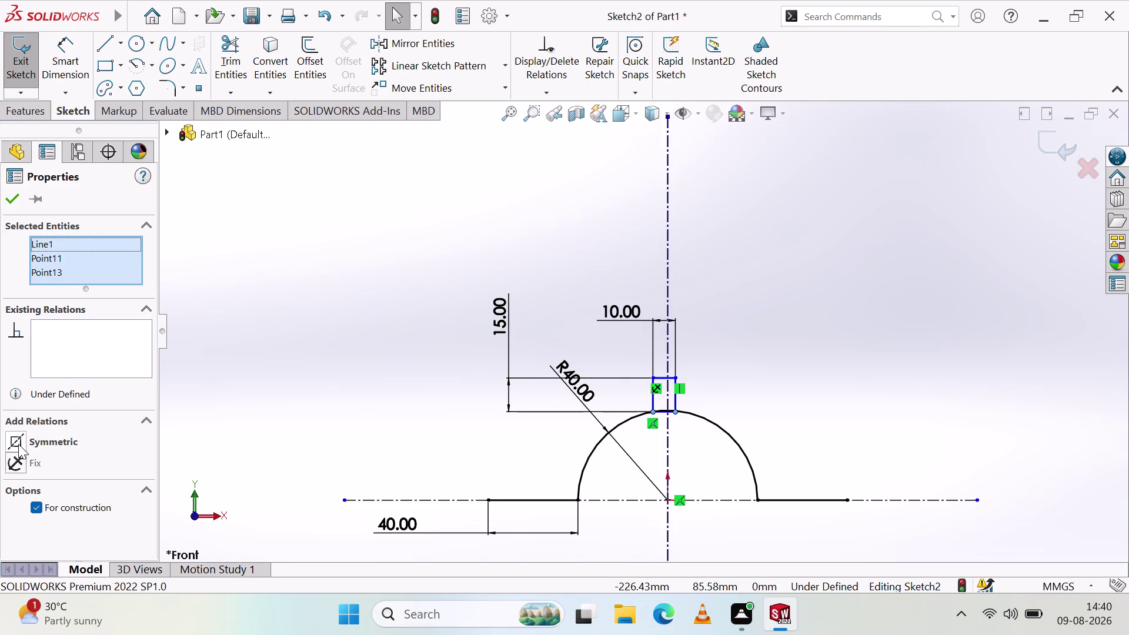
click(19, 440)
click(13, 201)
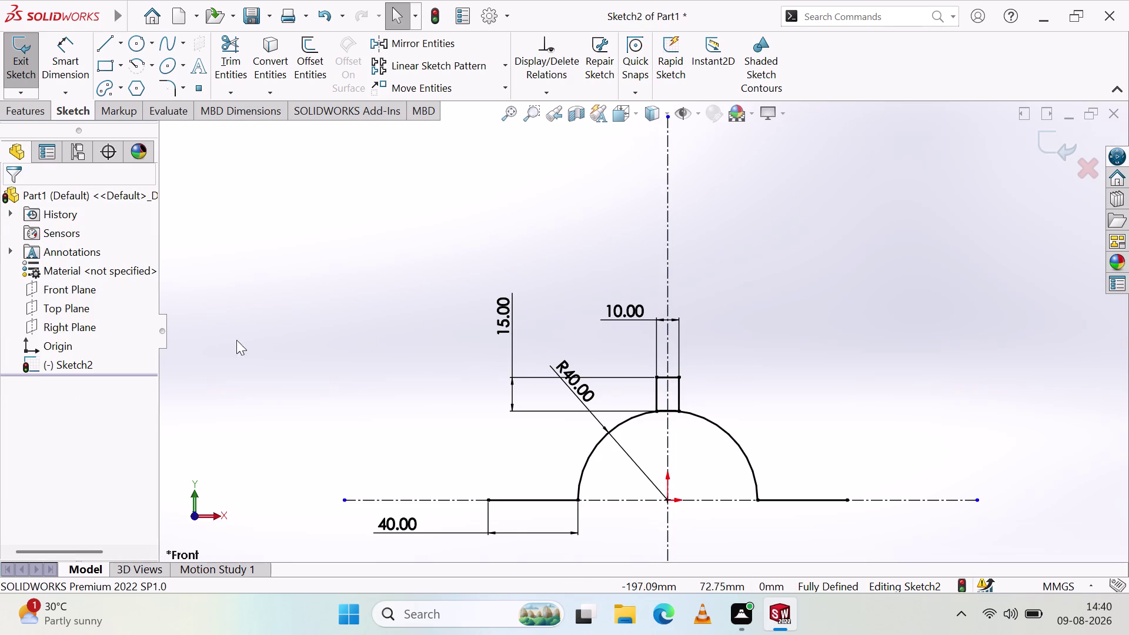
Move the 10 mm width label right and the R40 label to the left.
click(267, 344)
drag(629, 308, 608, 341)
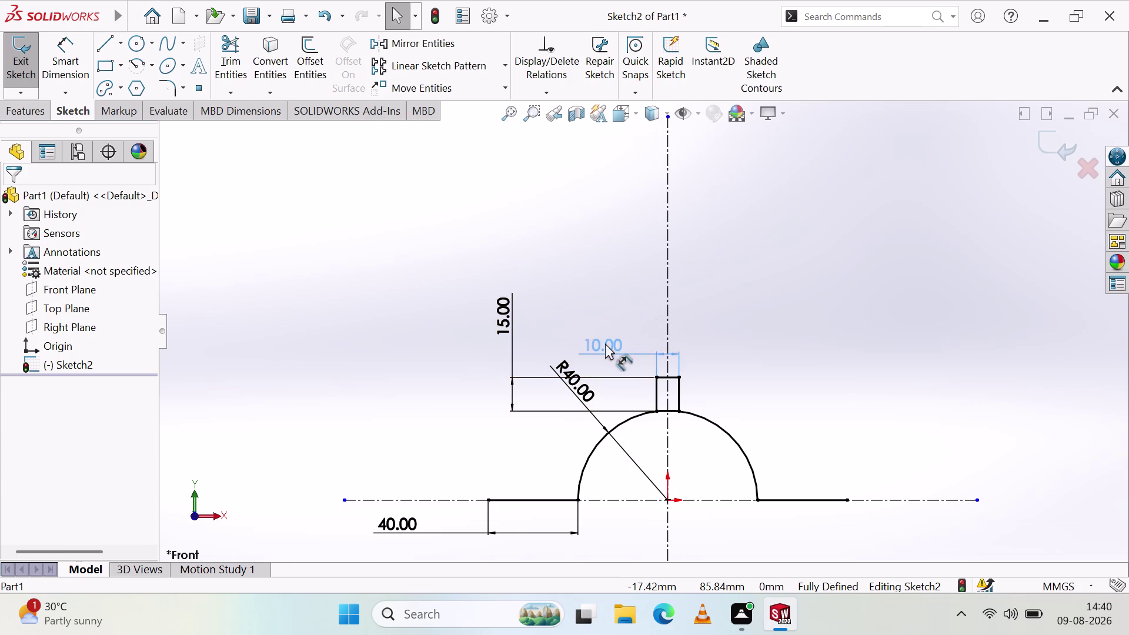
drag(609, 341, 891, 339)
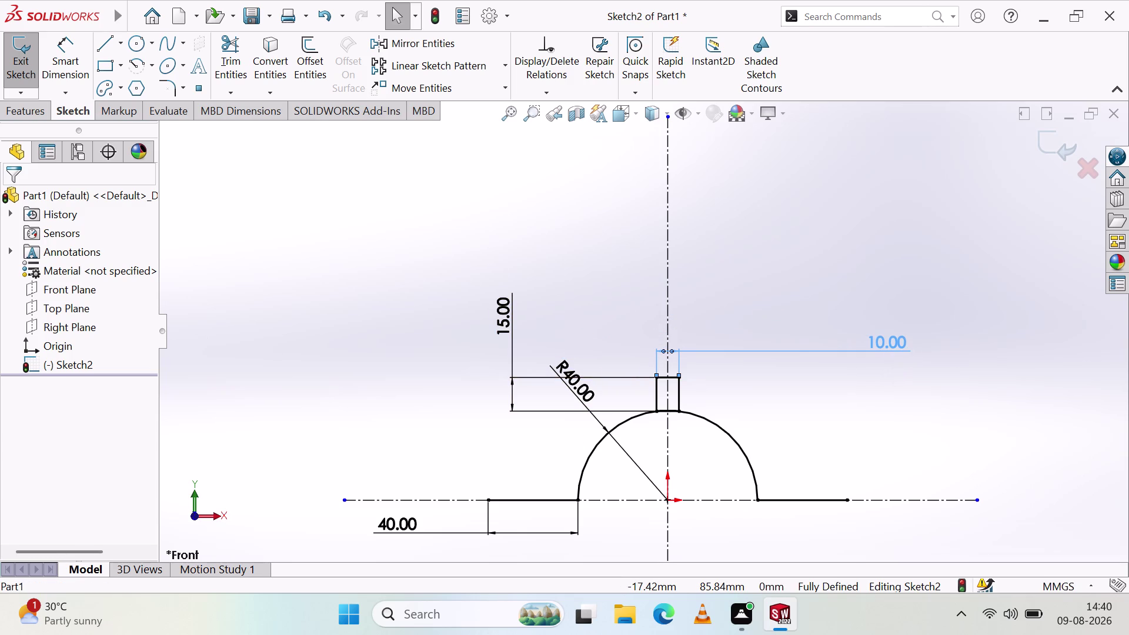
drag(574, 391, 443, 404)
click(314, 419)
drag(505, 324, 478, 207)
click(374, 288)
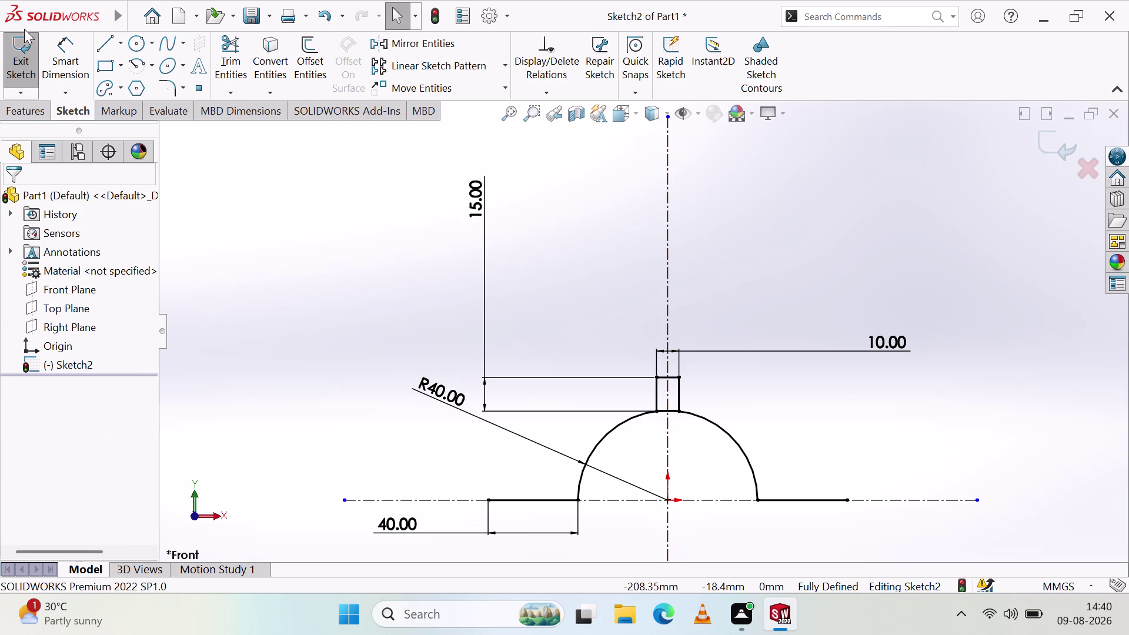
Reposition the 15 mm height label and shift the 40 mm label further left.
drag(471, 189, 505, 202)
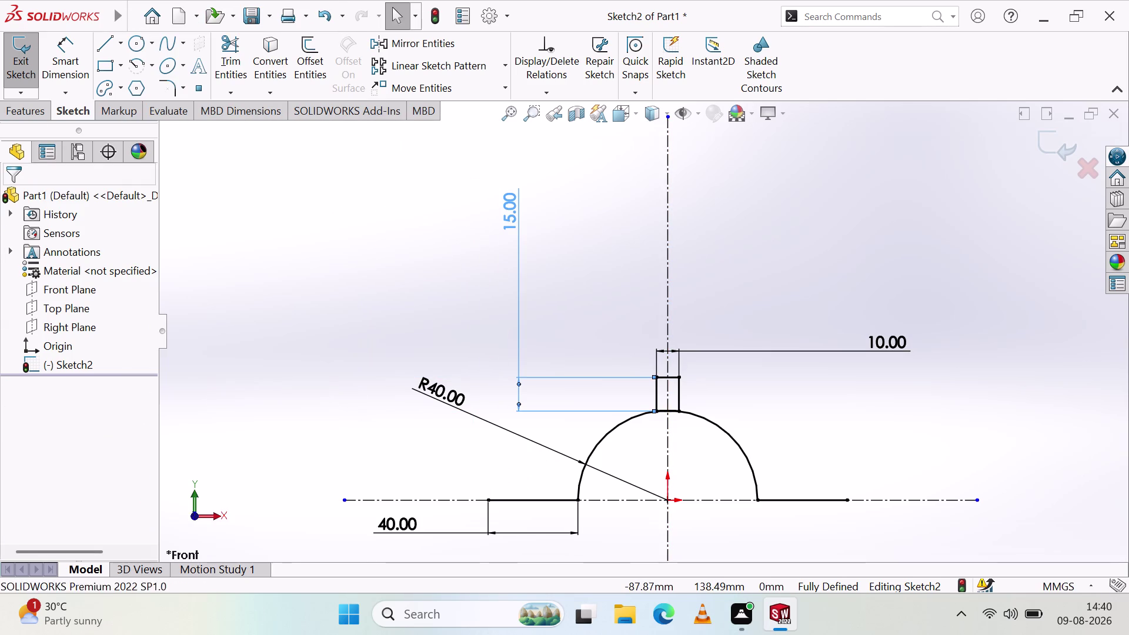
click(478, 248)
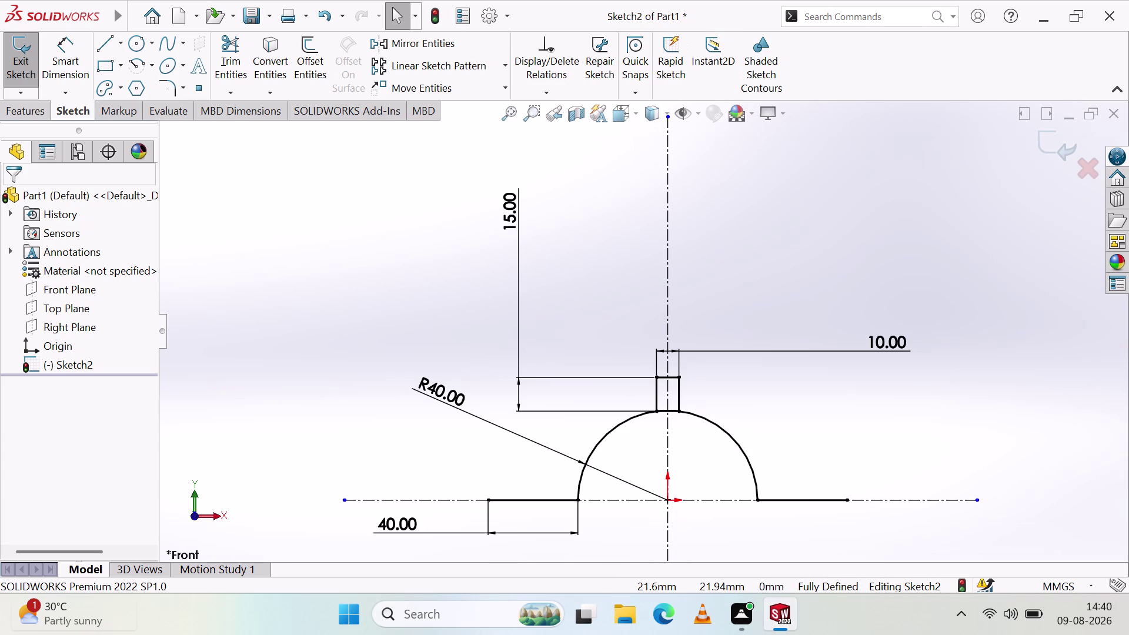
scroll(down, 3)
scroll(up, 3)
scroll(down, 3)
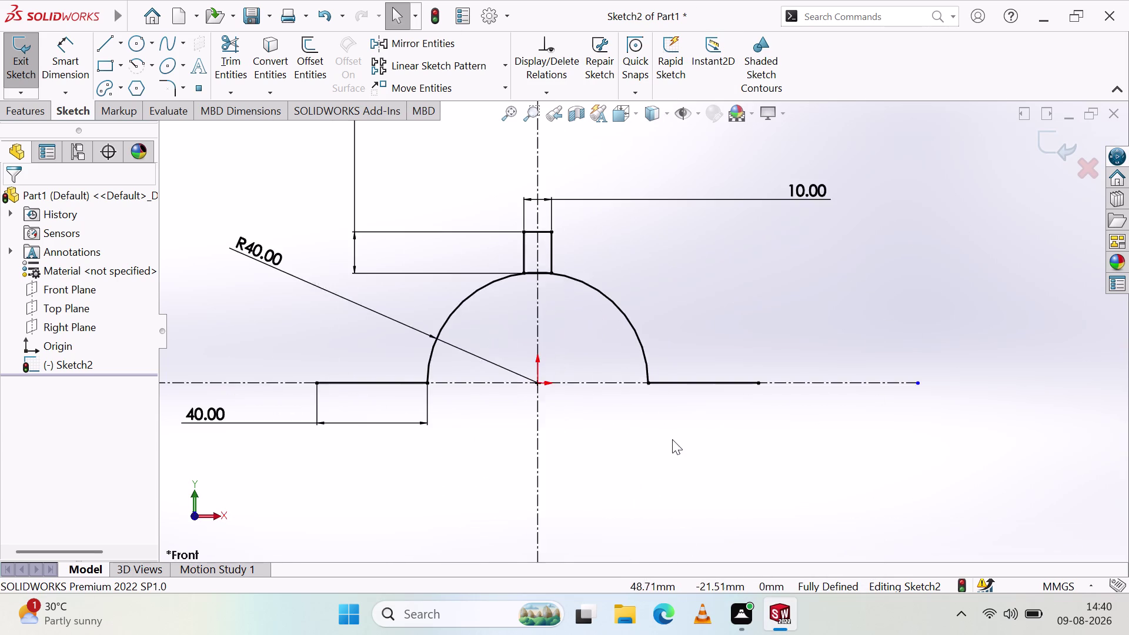
scroll(up, 3)
drag(390, 380, 306, 386)
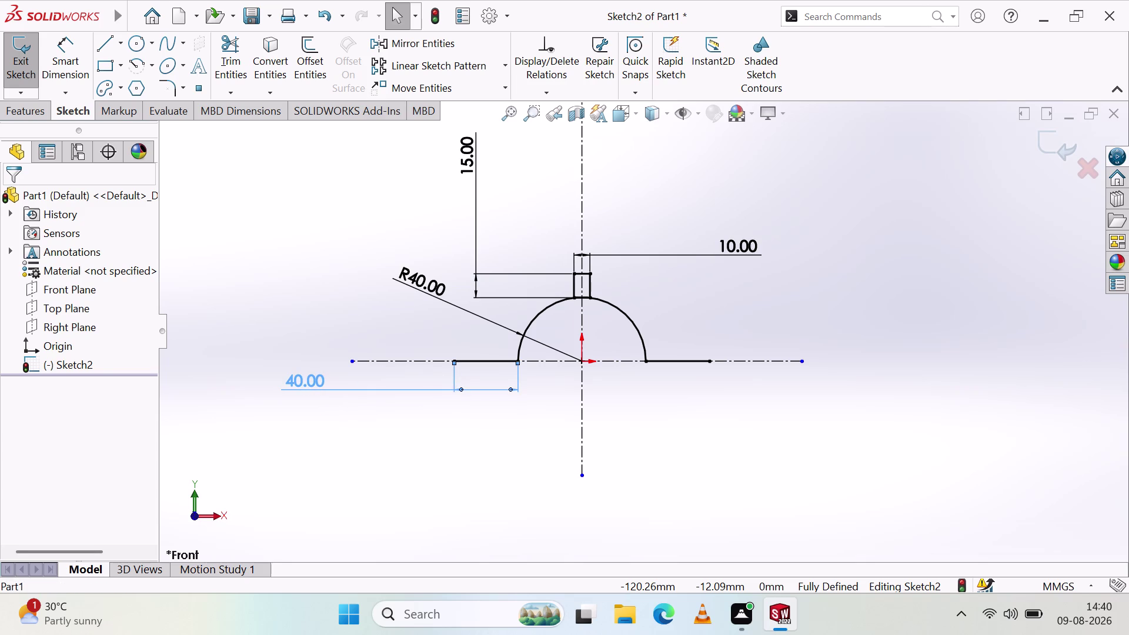
click(425, 441)
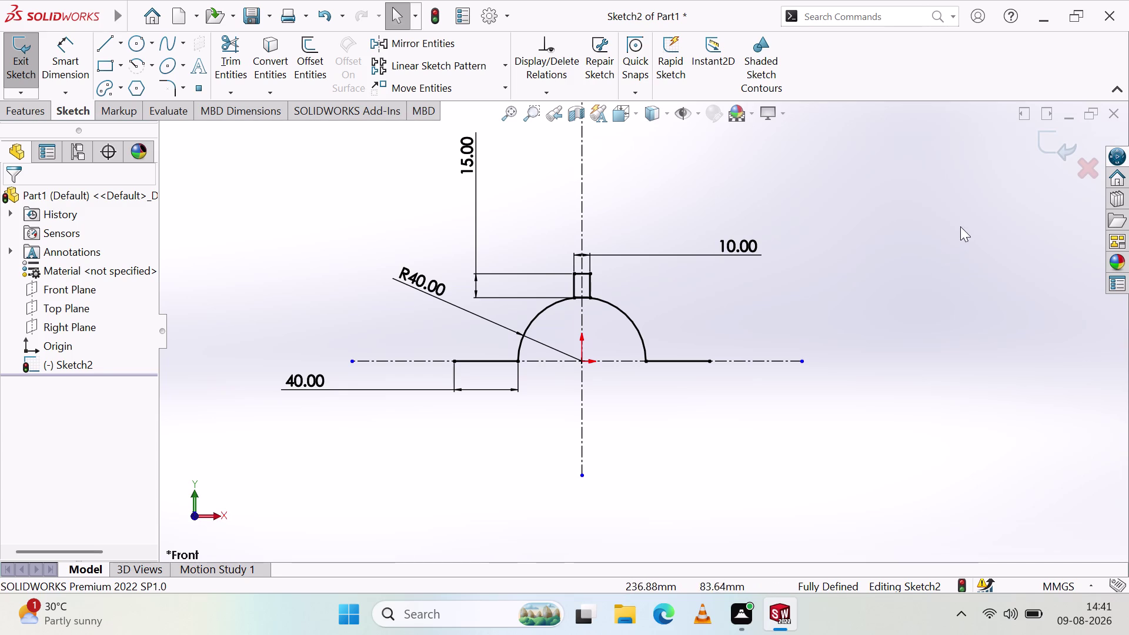
Orbit the sketch, then snap back to the straight-on Front view.
middle_click(704, 290)
middle_drag(706, 288, 632, 290)
scroll(up, 3)
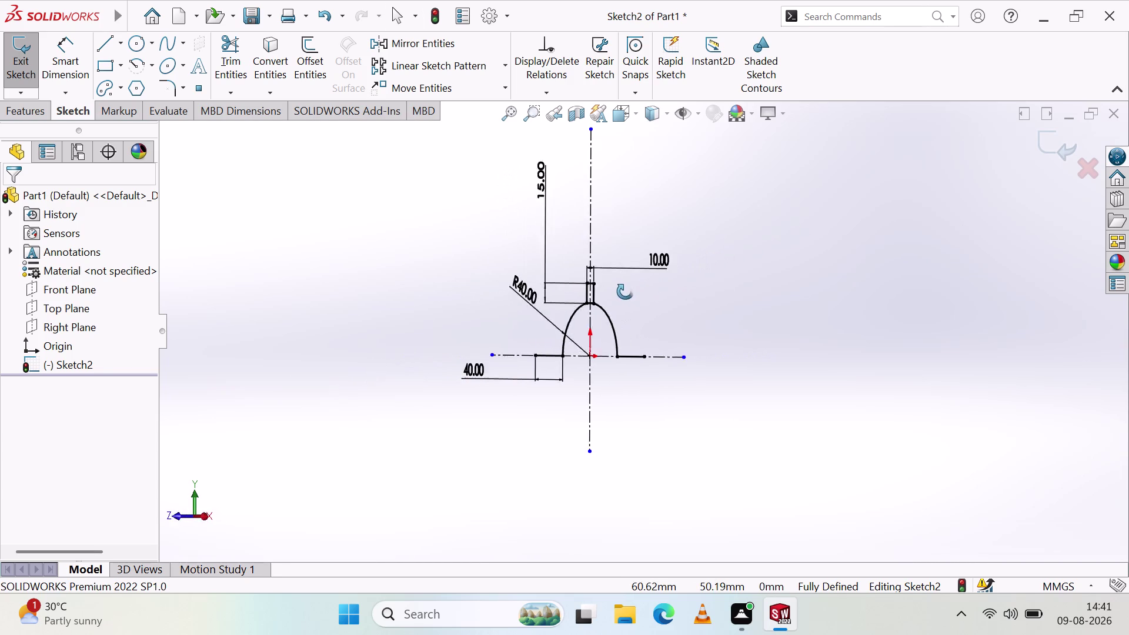
middle_drag(632, 290, 688, 291)
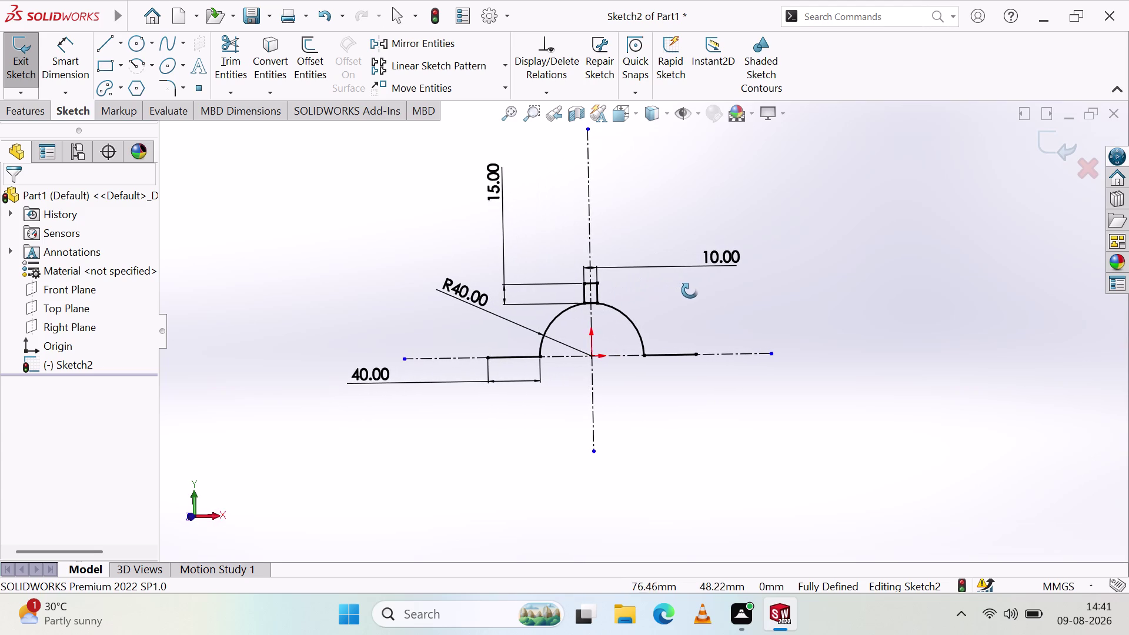
middle_drag(689, 291, 690, 291)
click(220, 516)
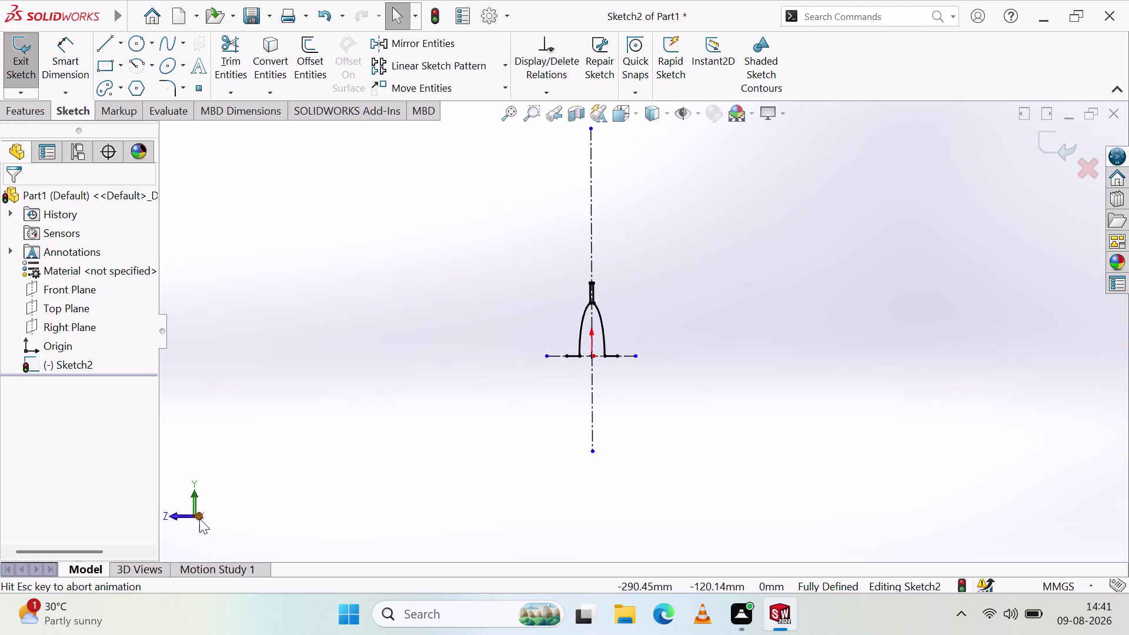
click(172, 516)
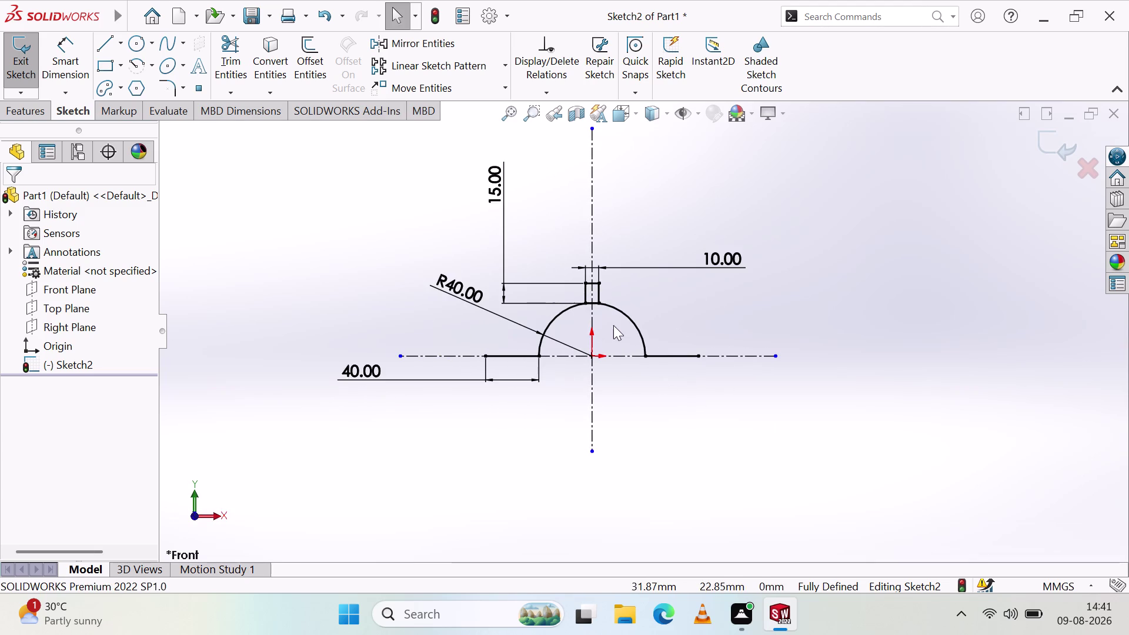
Zoom in and open the 15 mm height dimension's value for editing.
scroll(down, 3)
scroll(down, 3)
scroll(up, 3)
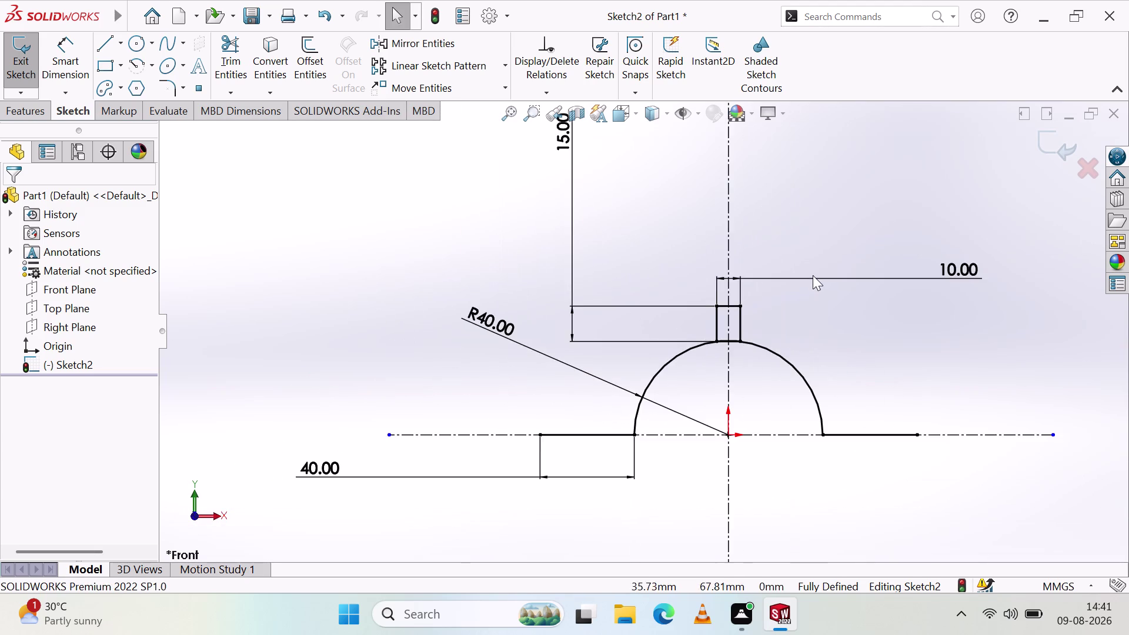
scroll(up, 3)
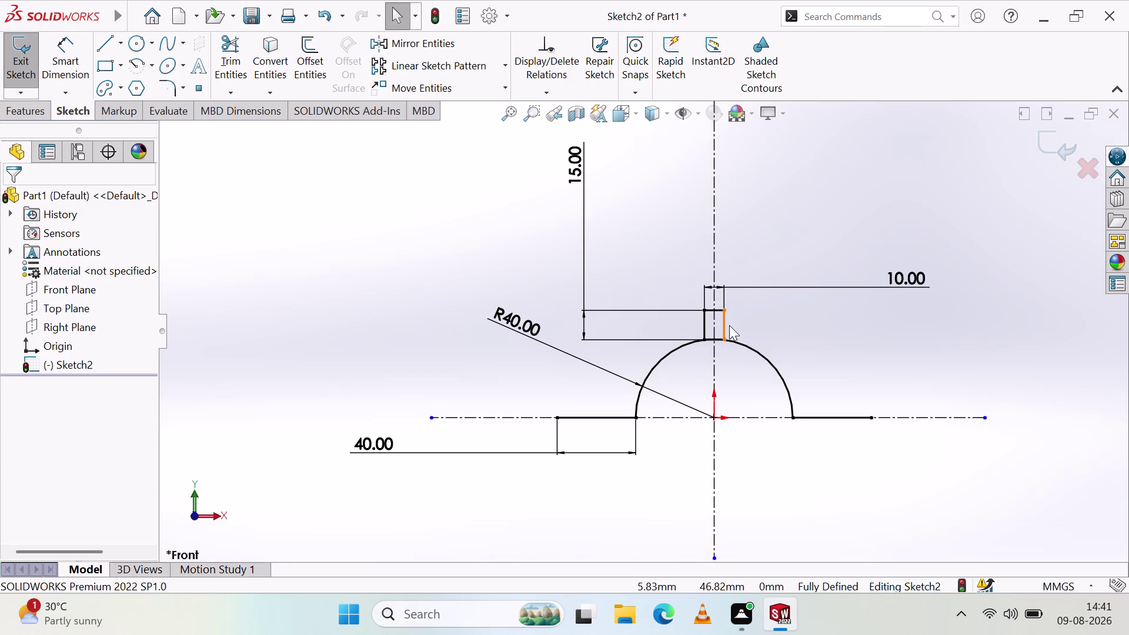
double_click(569, 163)
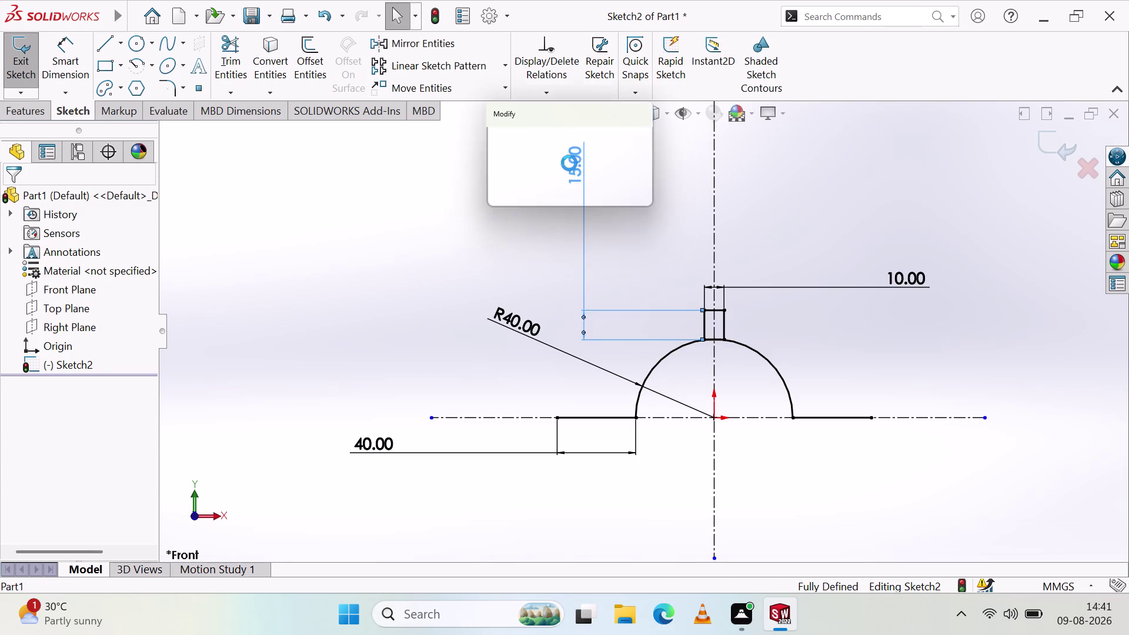